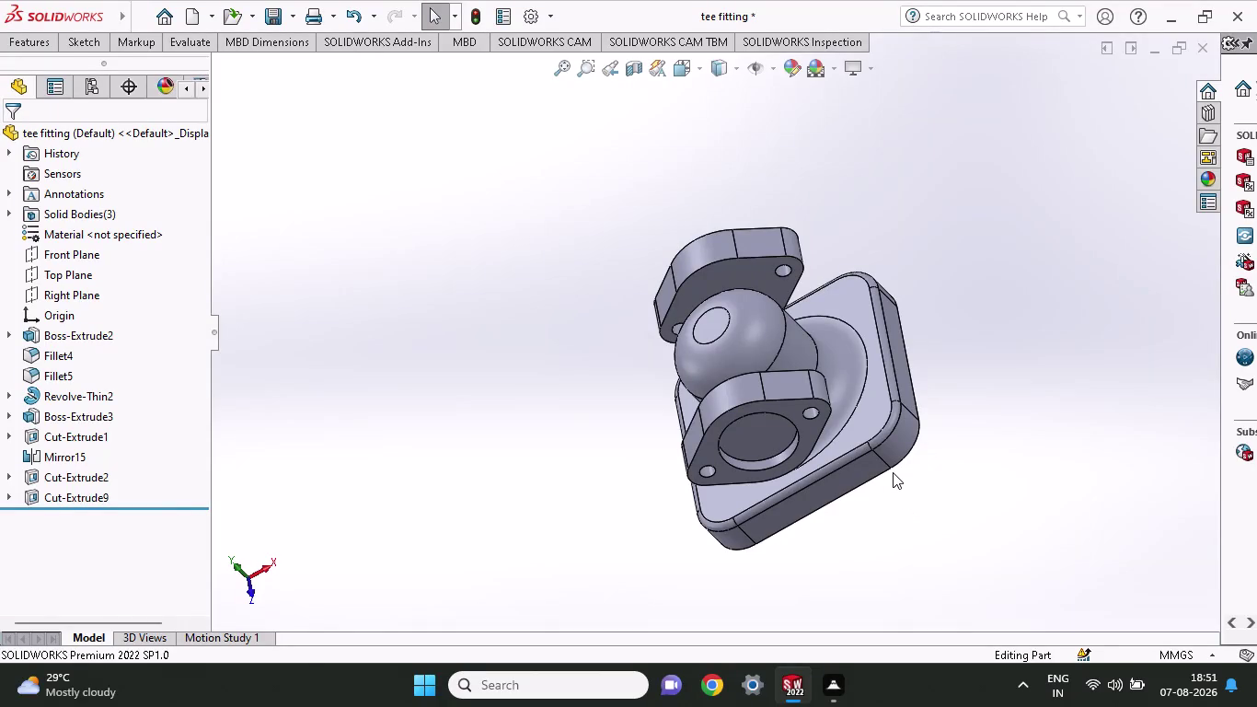
Orbit to the flanges and open a sketch on one flange's inner circular face.
middle_drag(1010, 298, 1083, 319)
middle_drag(1010, 542, 833, 610)
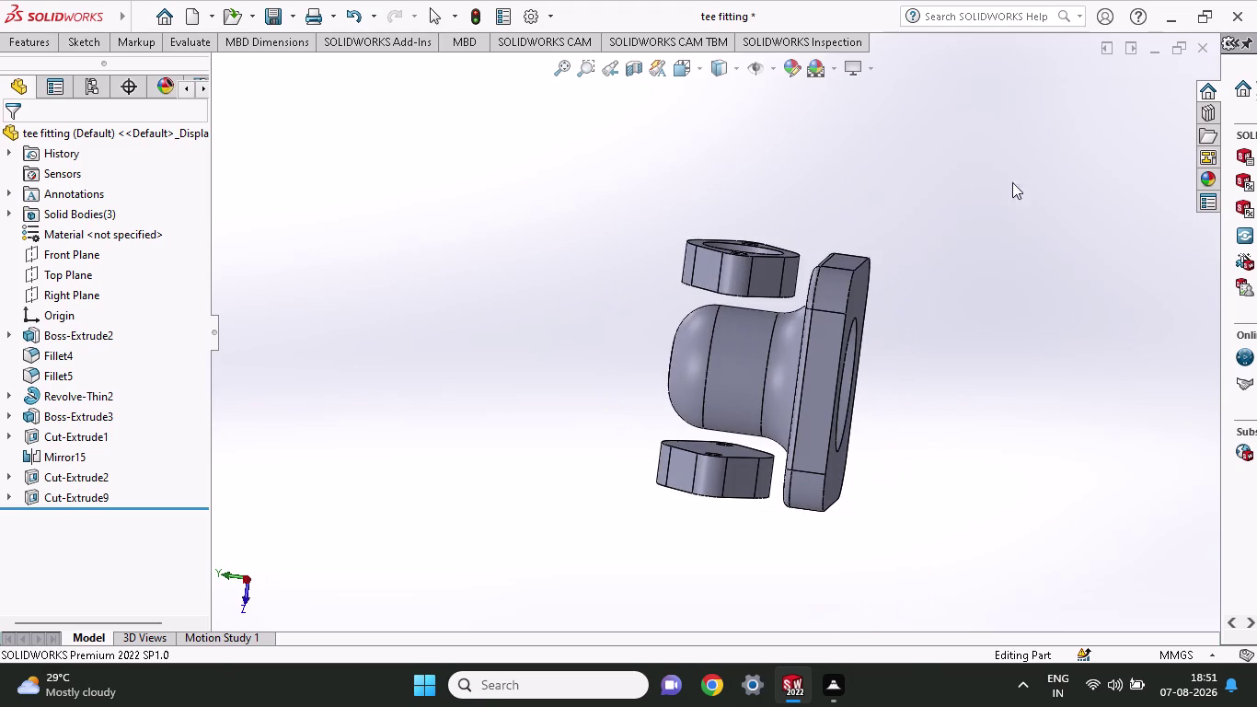
middle_drag(954, 173, 1020, 229)
scroll(down, 3)
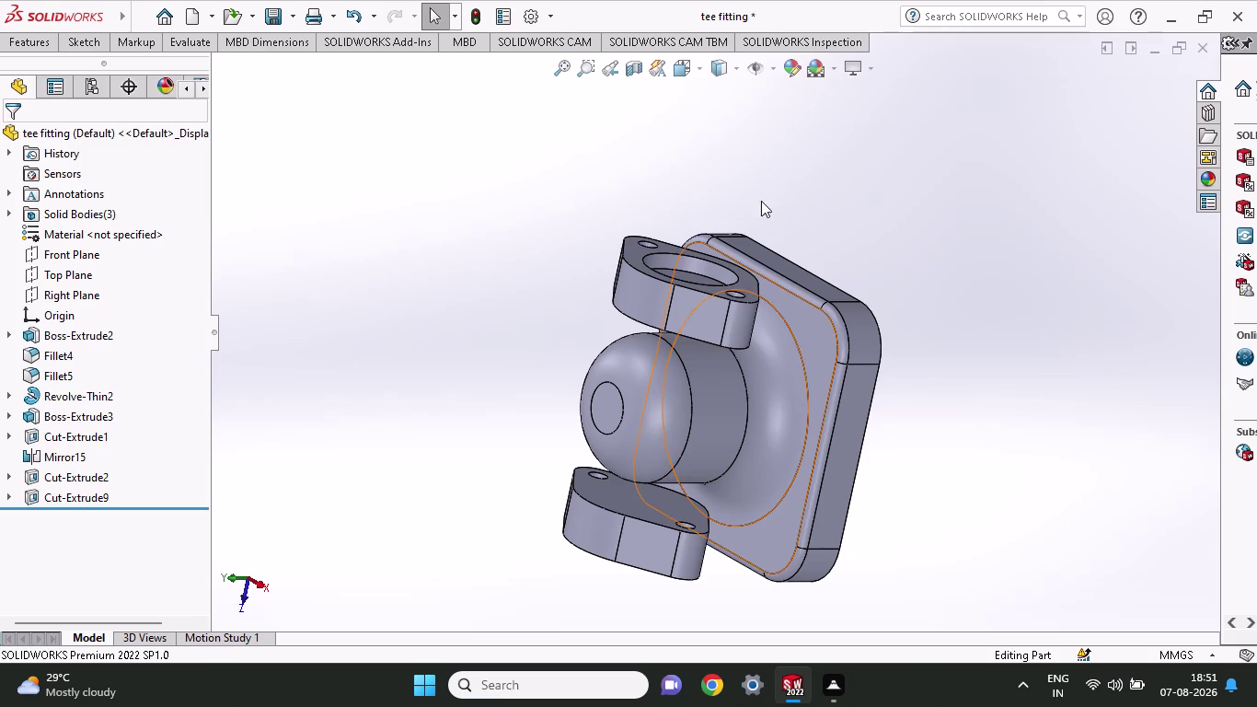
middle_drag(822, 160, 844, 448)
click(723, 482)
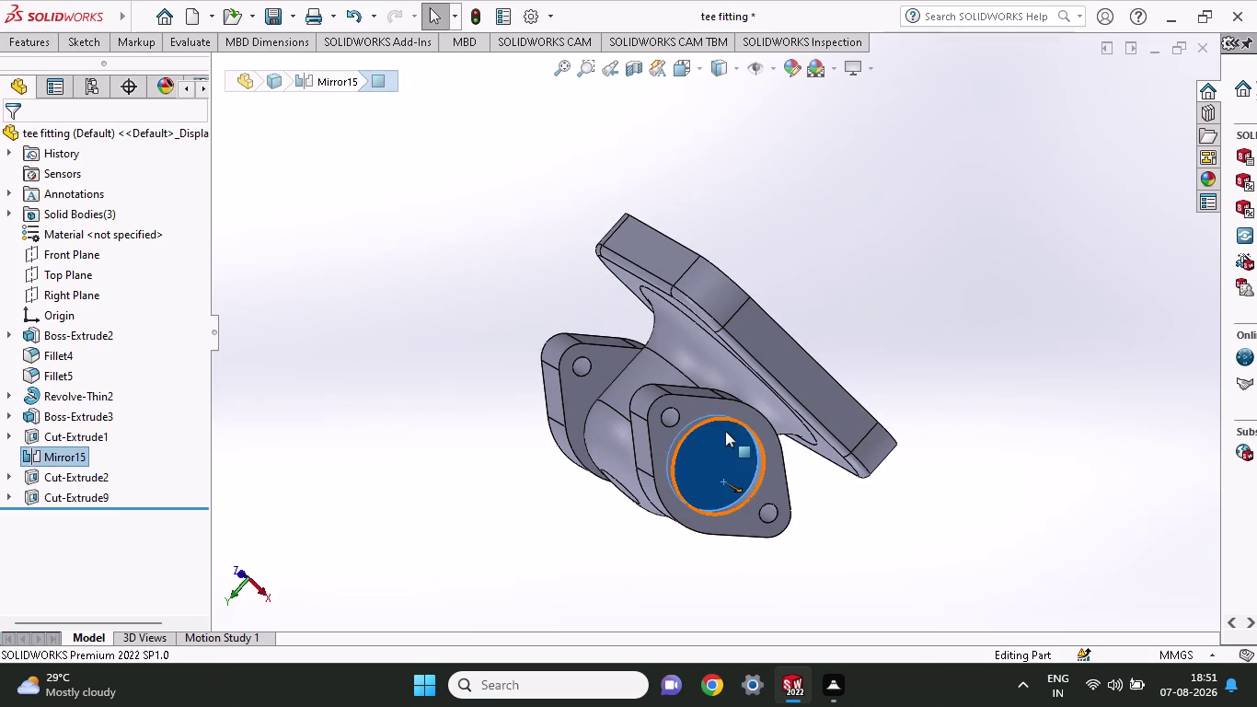
right_click(723, 440)
click(773, 275)
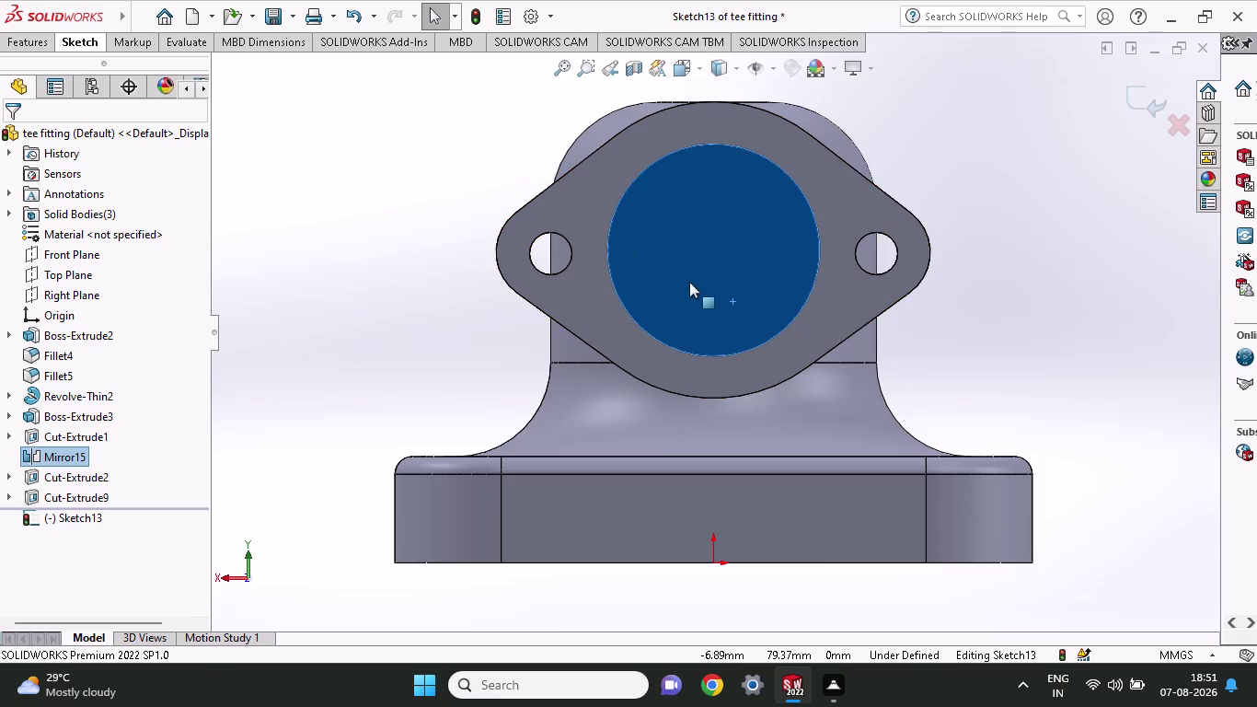
Exit the empty Sketch13 and create Sketch14 on the opposite flange's outer face.
right_click(1028, 219)
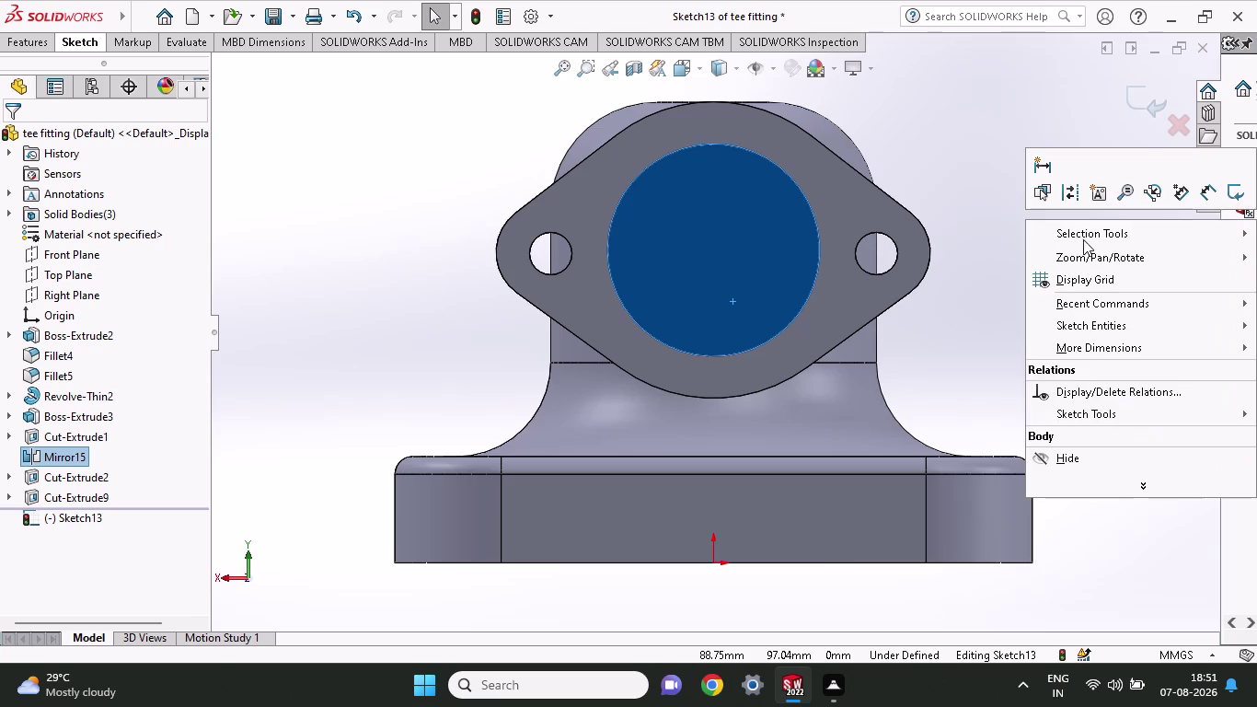
click(1224, 194)
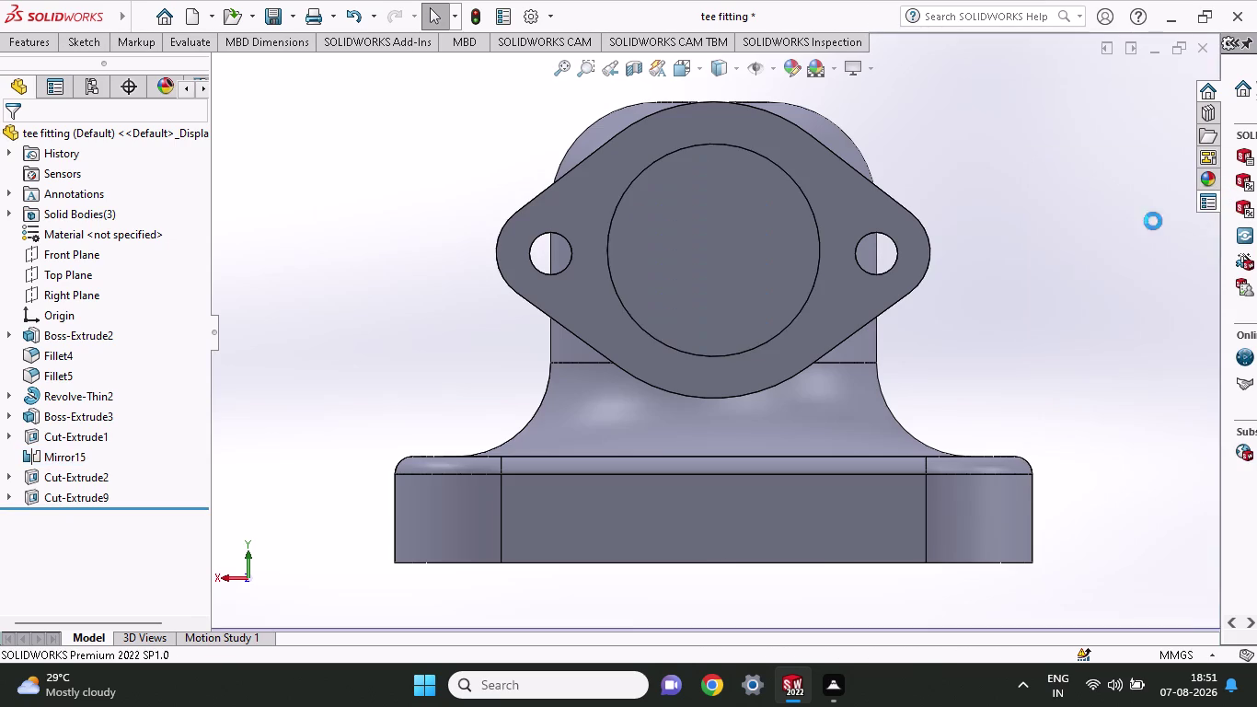
middle_drag(416, 313, 646, 307)
click(942, 297)
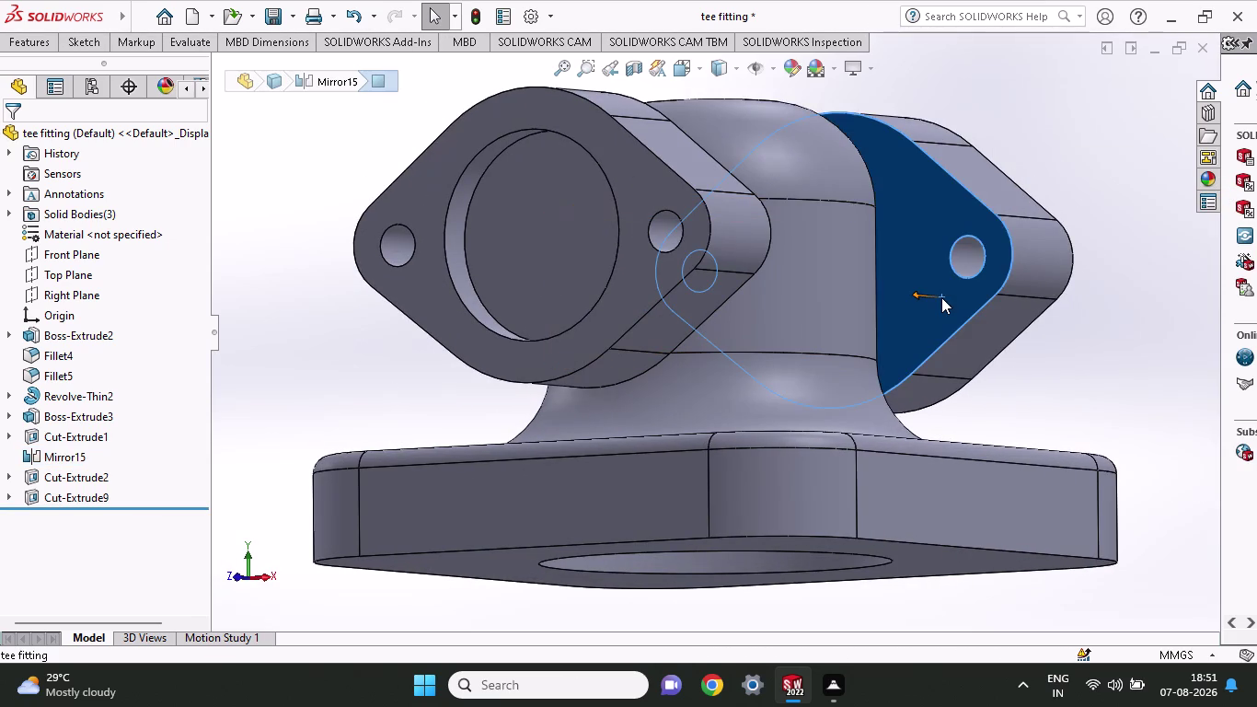
click(1025, 245)
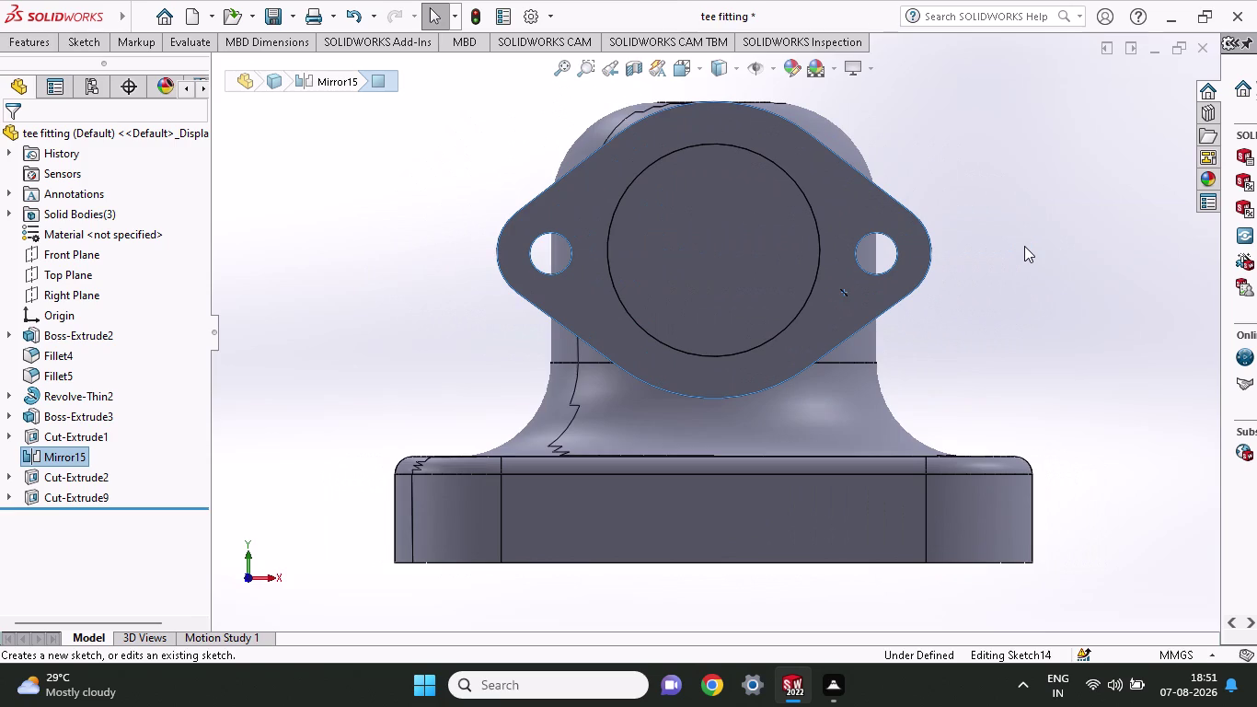
middle_drag(1029, 315, 936, 358)
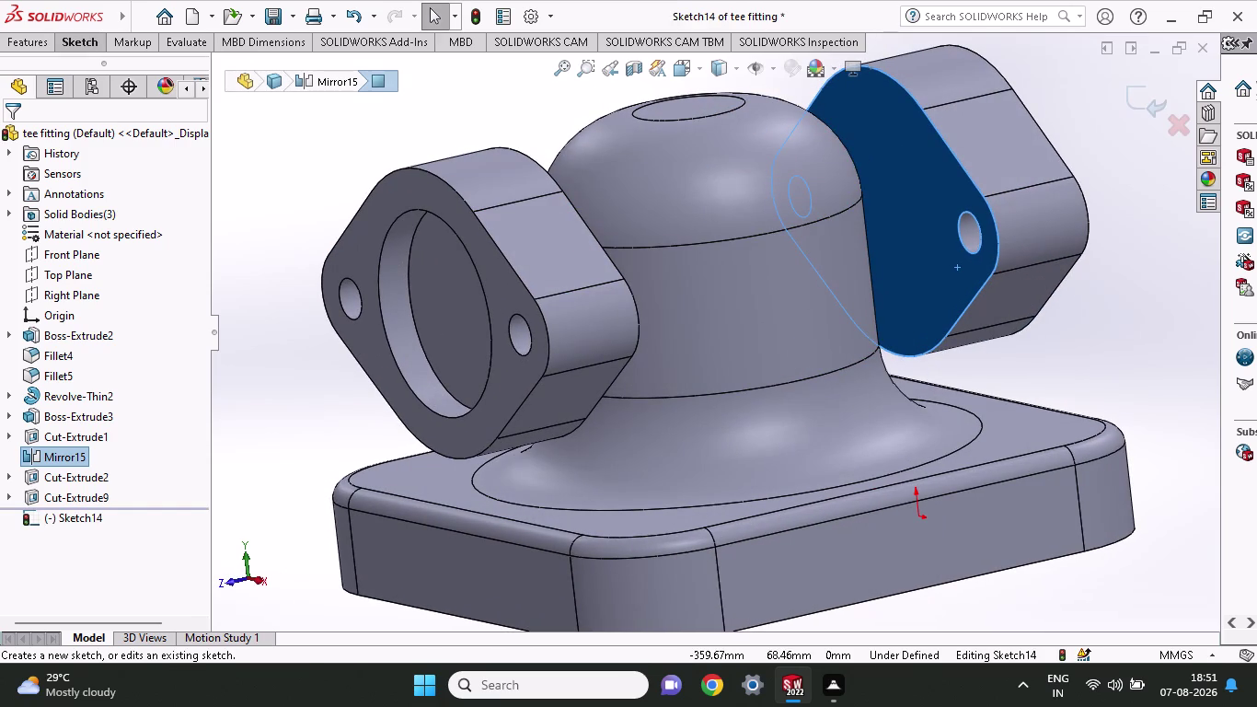
click(71, 51)
click(153, 74)
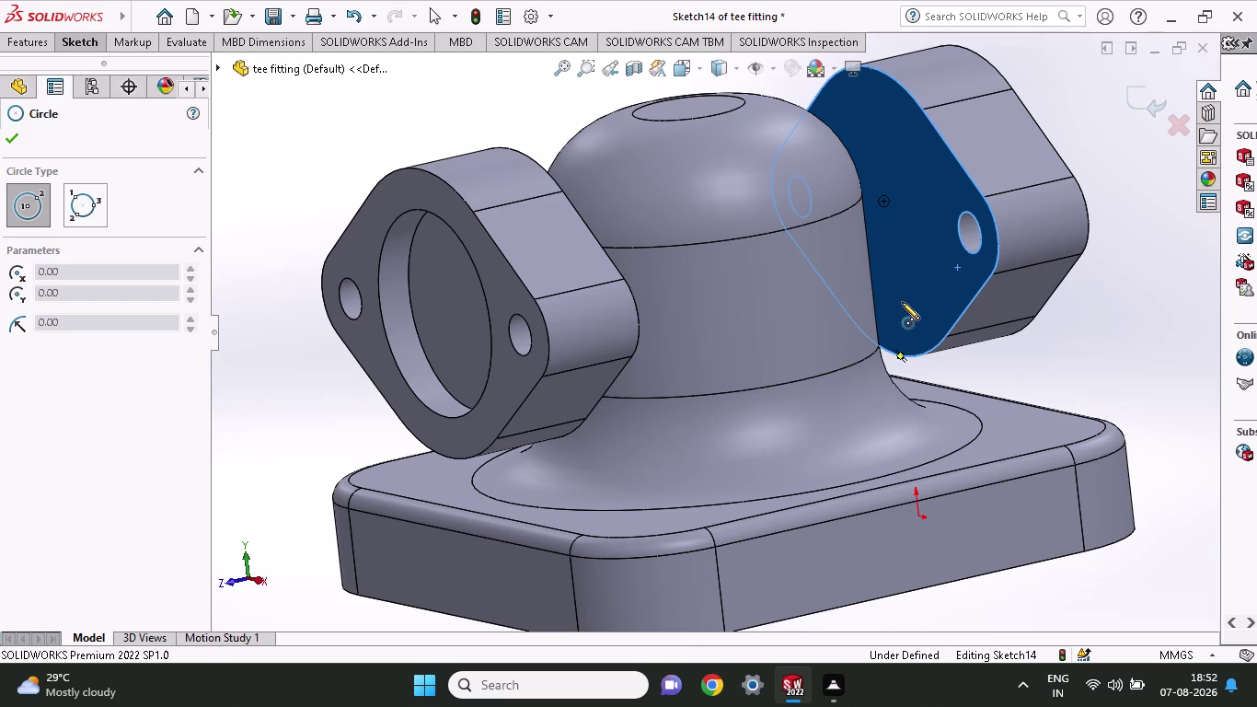
Draw a circle on the opposite flange's face.
click(884, 202)
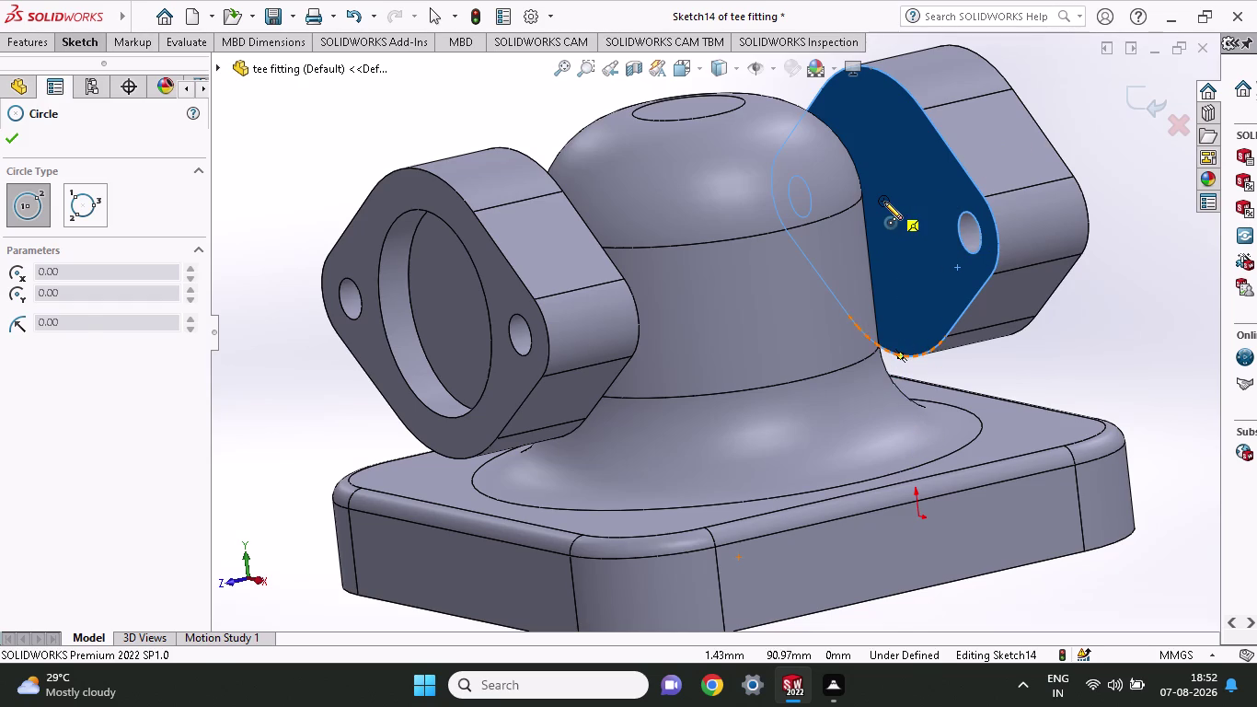
click(920, 271)
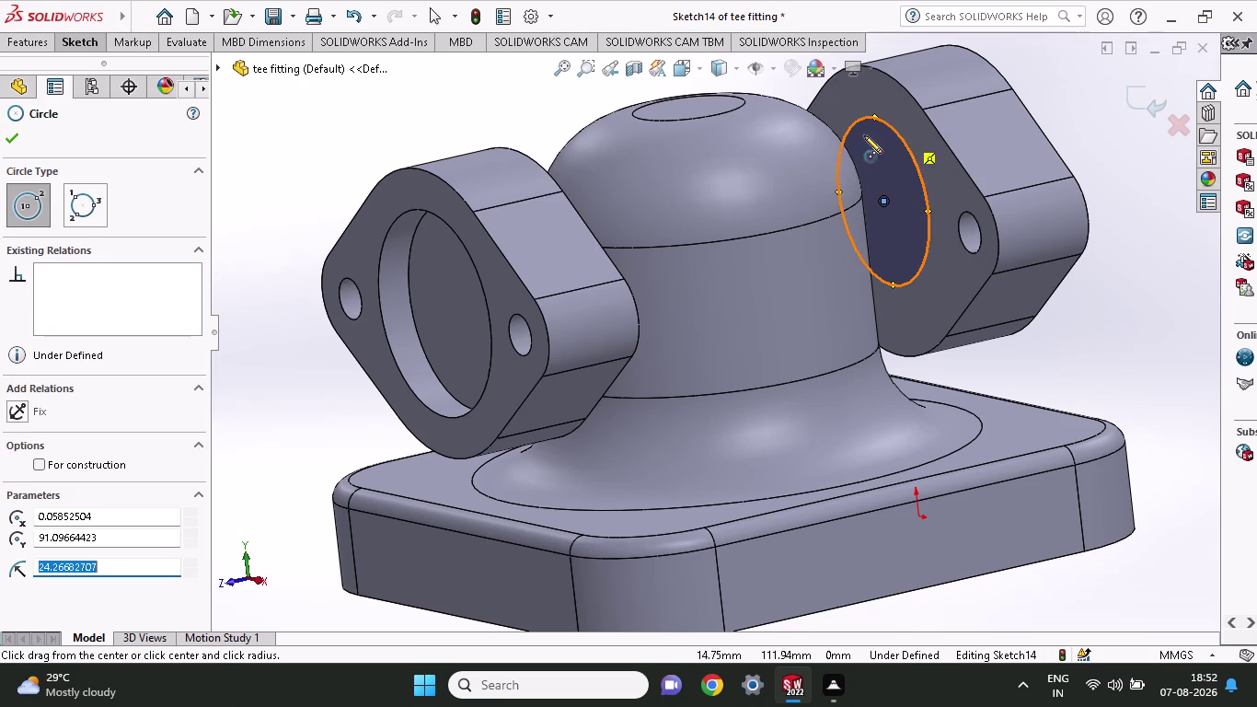
click(38, 38)
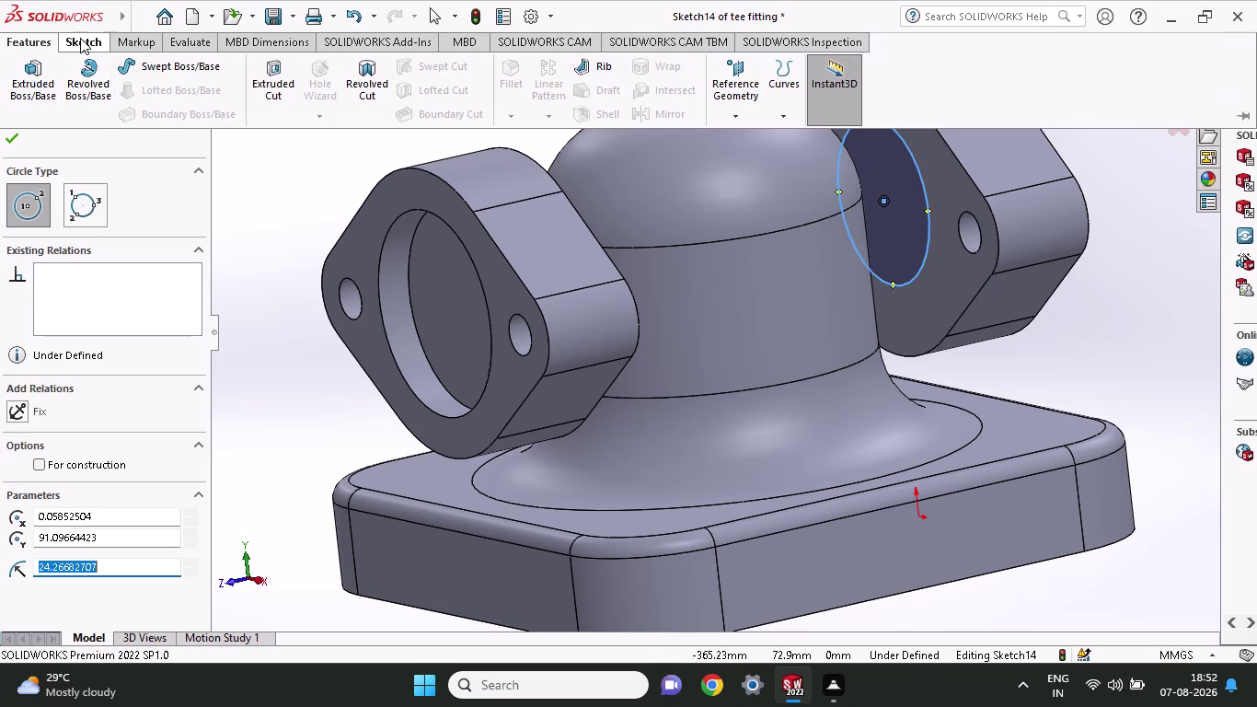
Dimension the circle to a 50 mm diameter, fully defining the sketch.
click(80, 38)
click(80, 74)
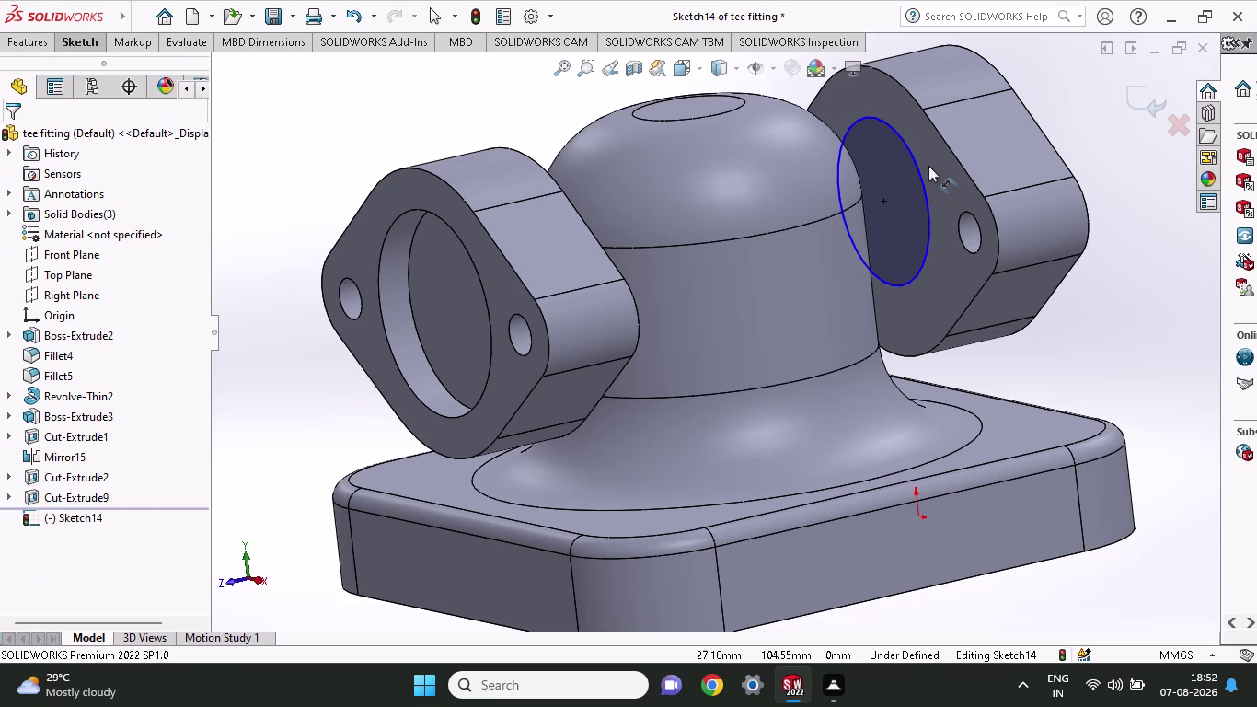
click(916, 176)
click(920, 176)
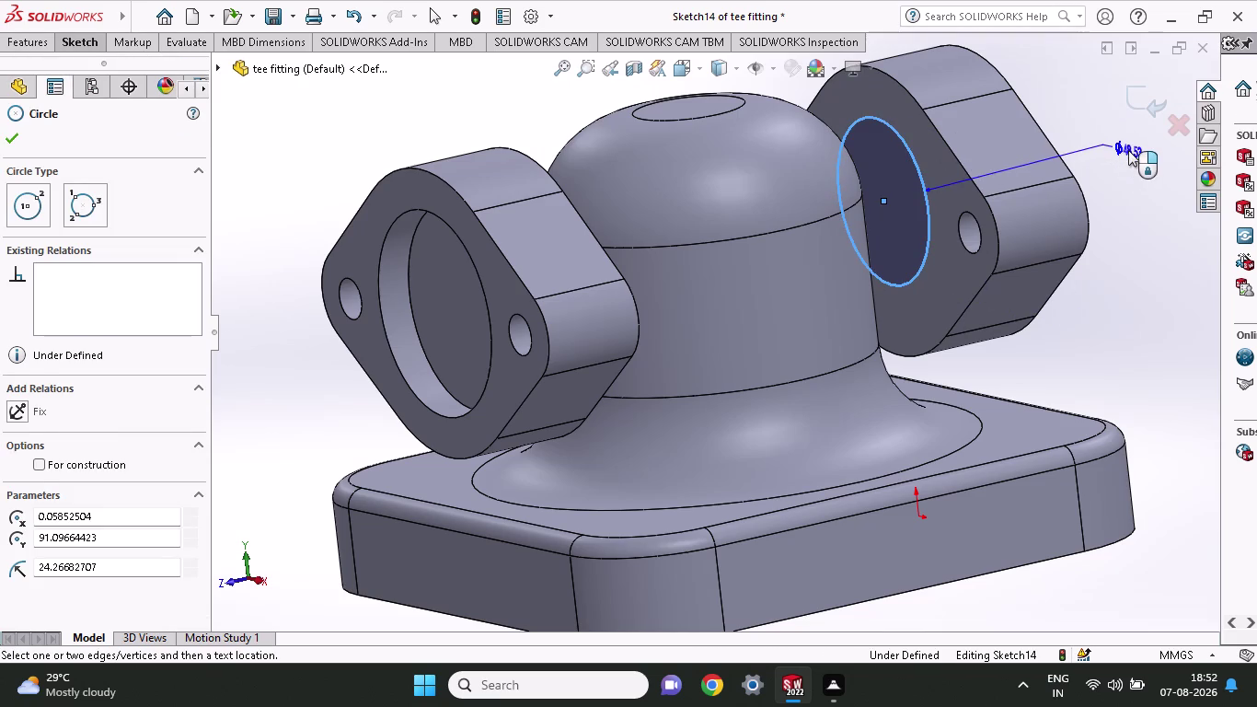
click(1128, 150)
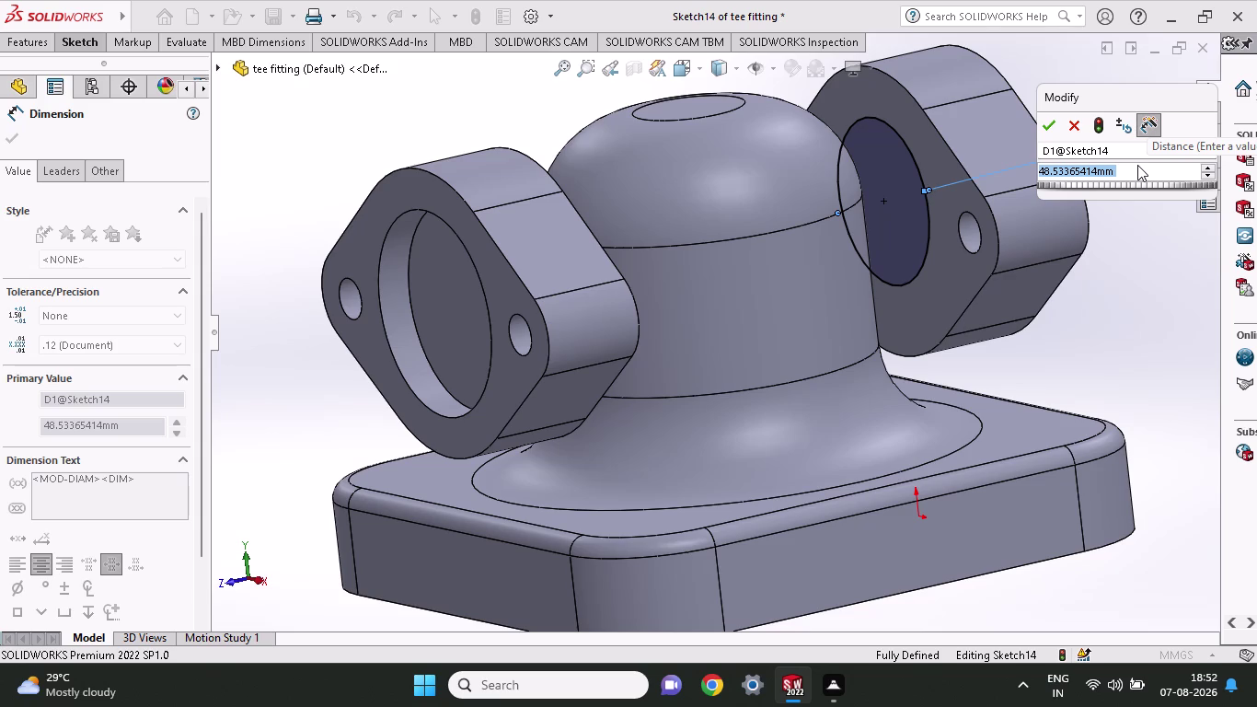
text(50)
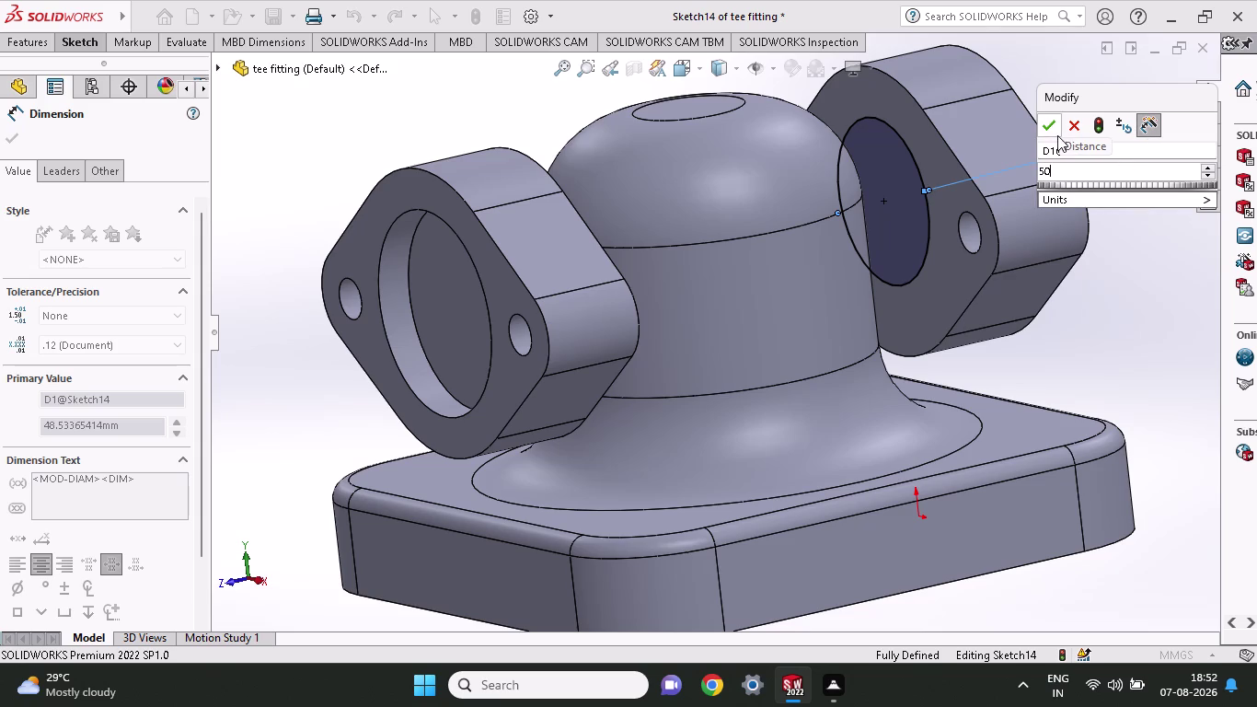
click(1044, 131)
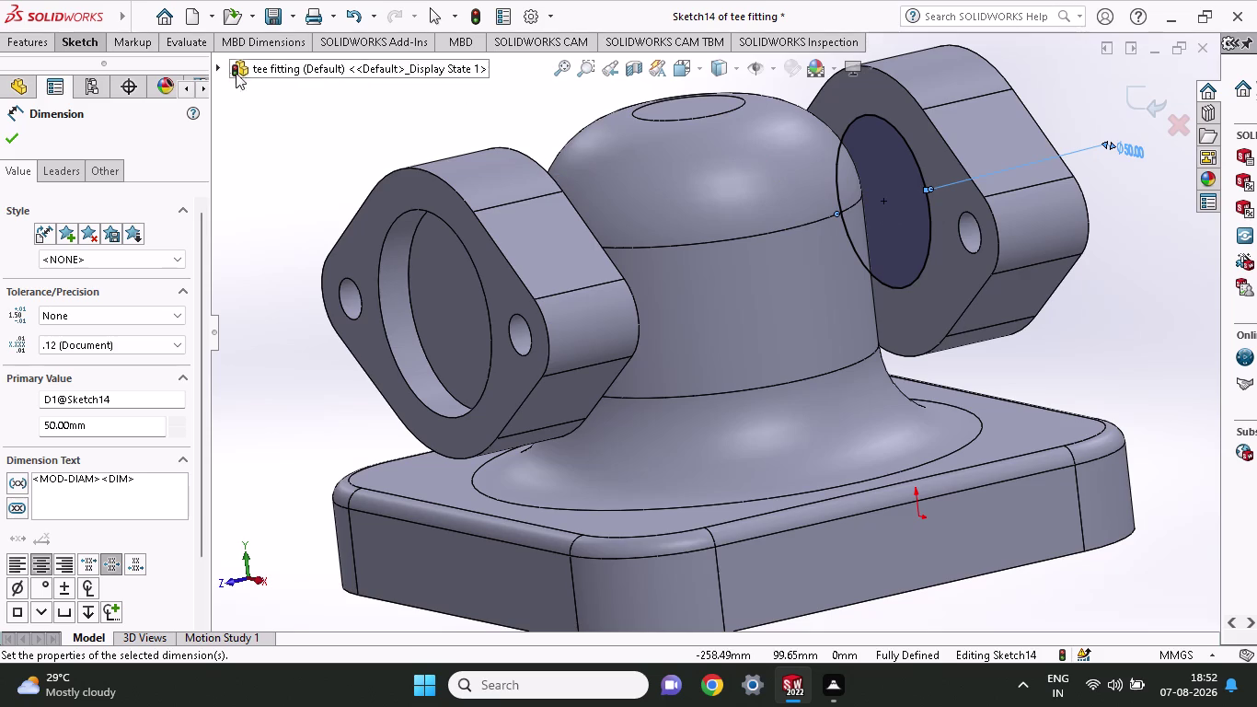
click(42, 44)
click(35, 76)
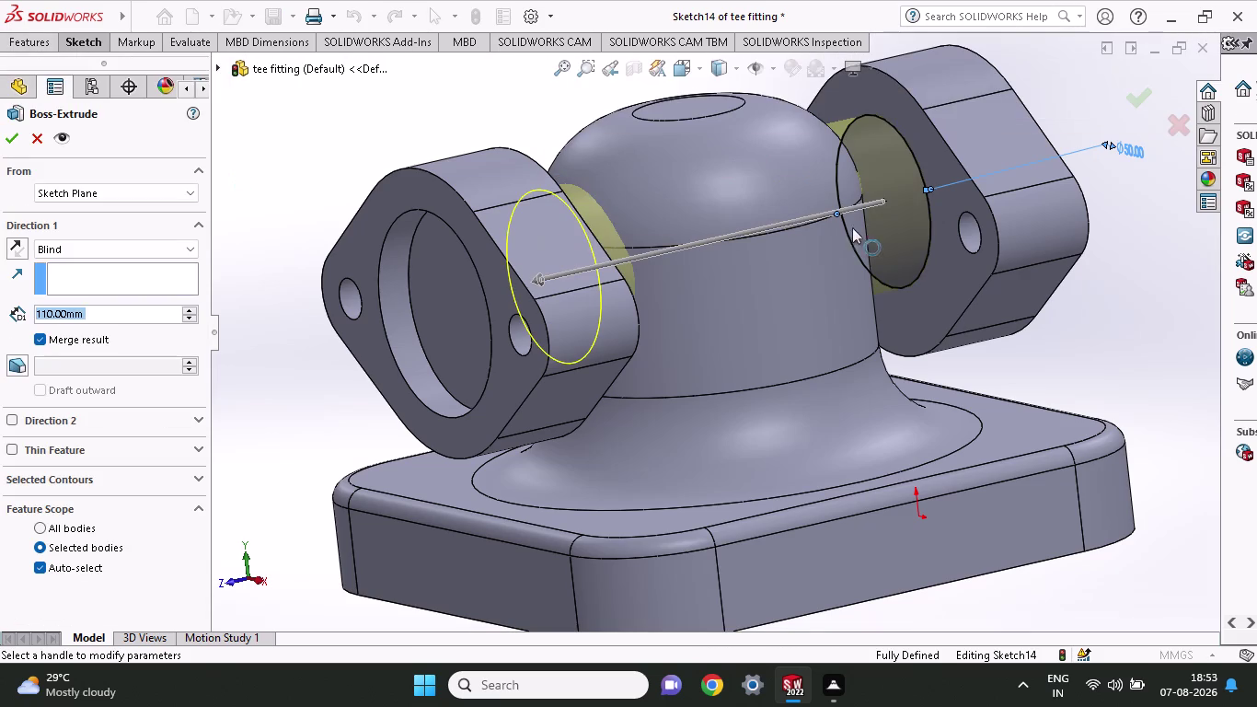
Keep the extrusion starting from the sketch plane and end Direction 1 at Up To Surface.
middle_drag(1173, 308, 1131, 344)
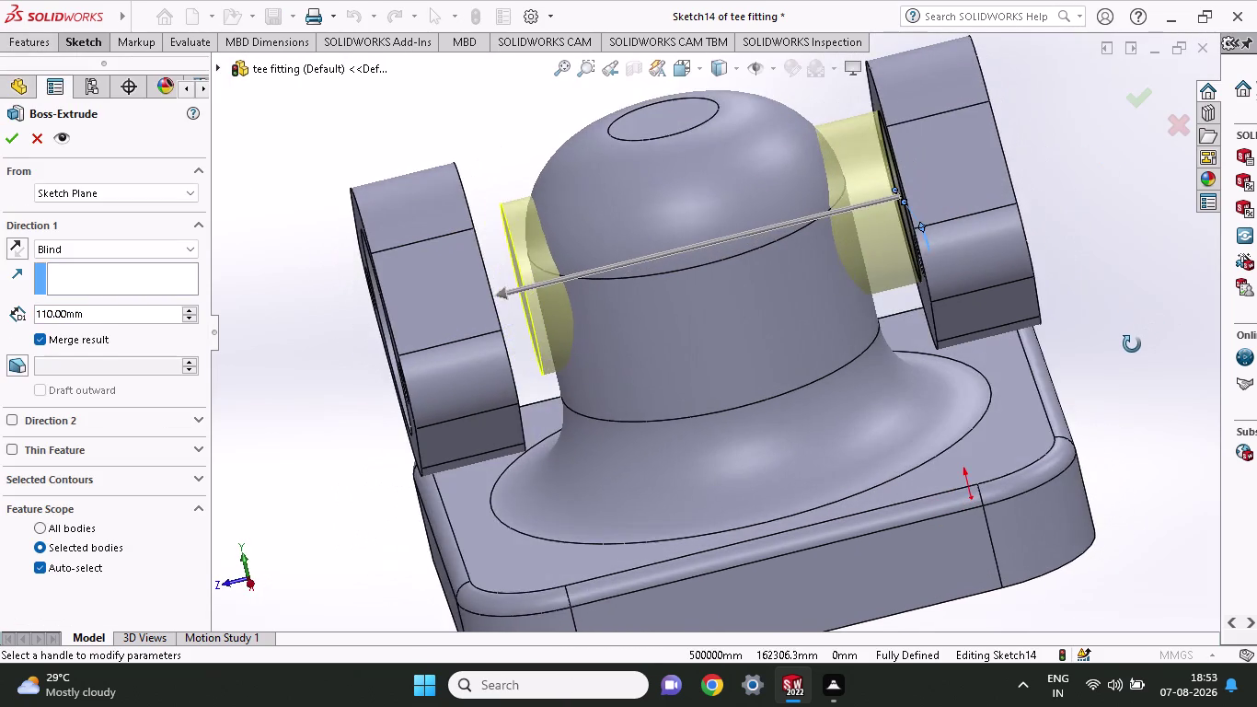
middle_drag(1131, 345, 1150, 328)
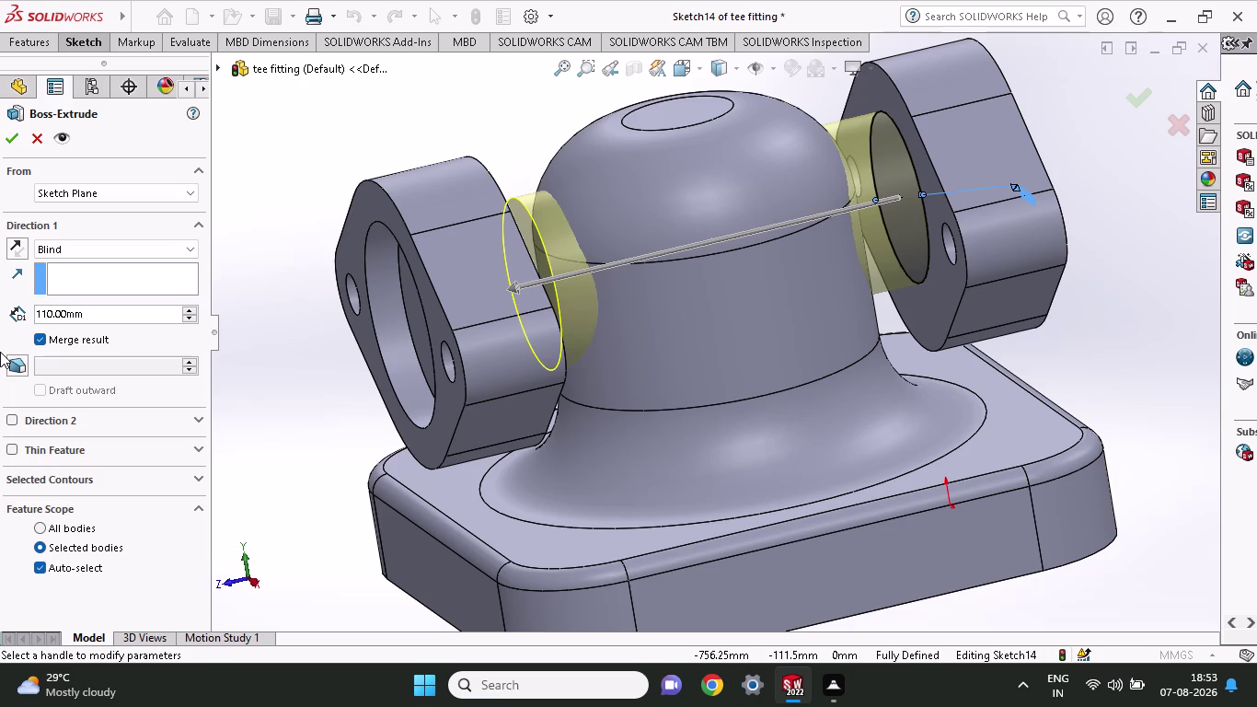
click(98, 194)
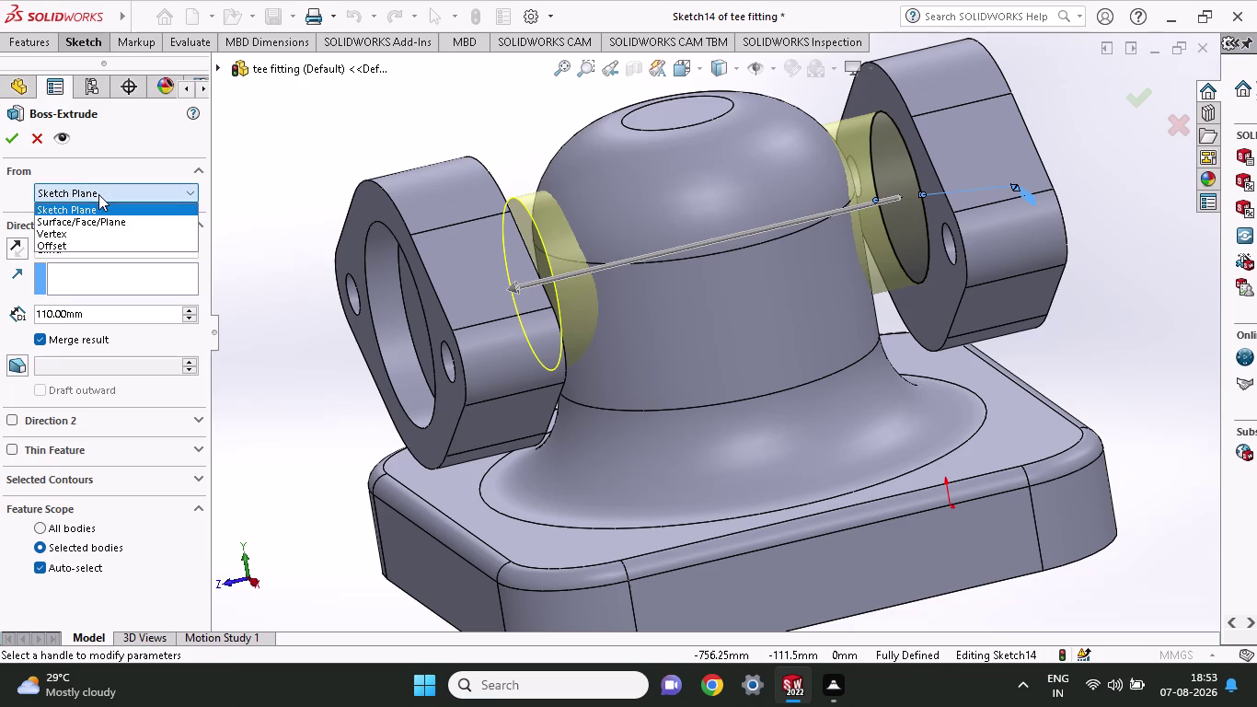
click(108, 200)
click(109, 248)
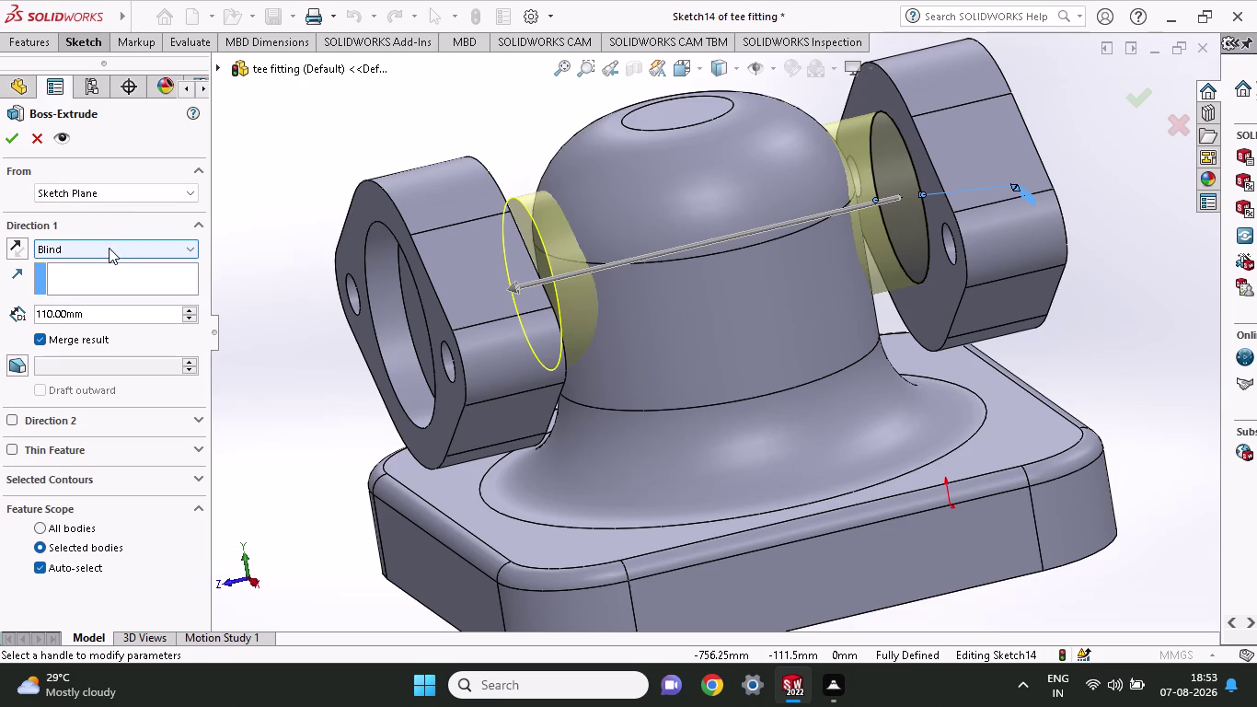
click(112, 317)
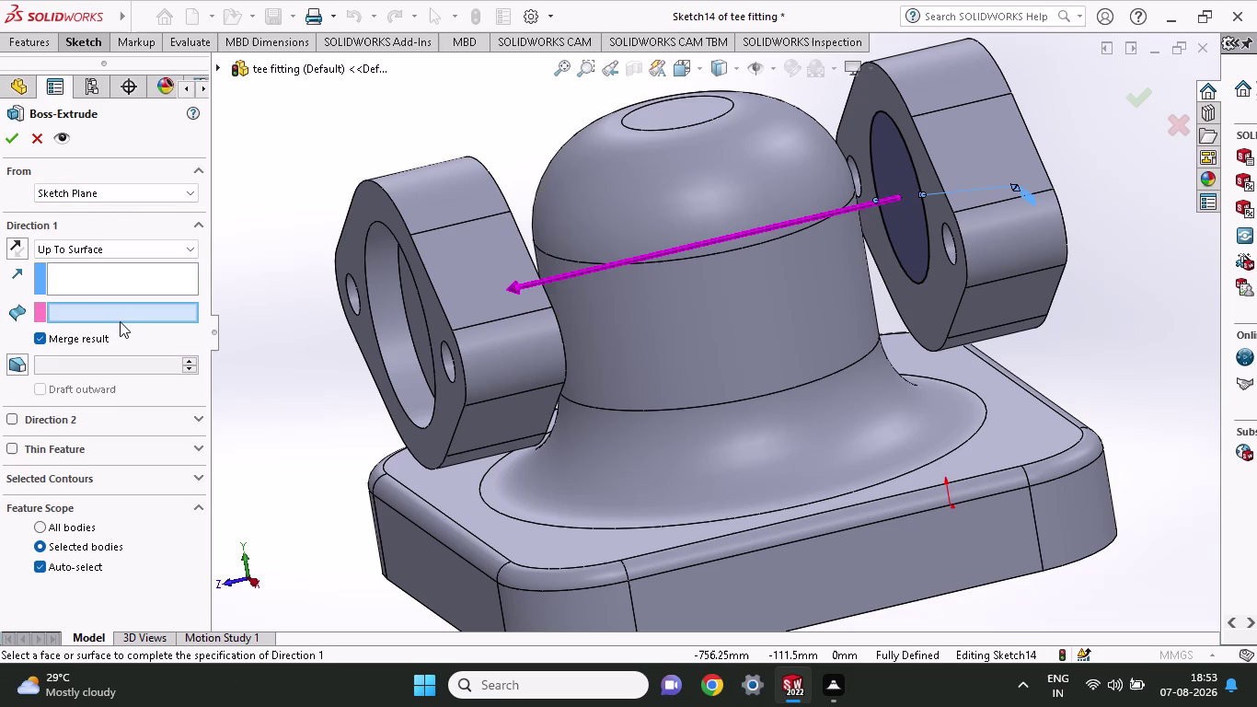
Turn off Merge result and activate the Up To Surface face selection box.
click(12, 134)
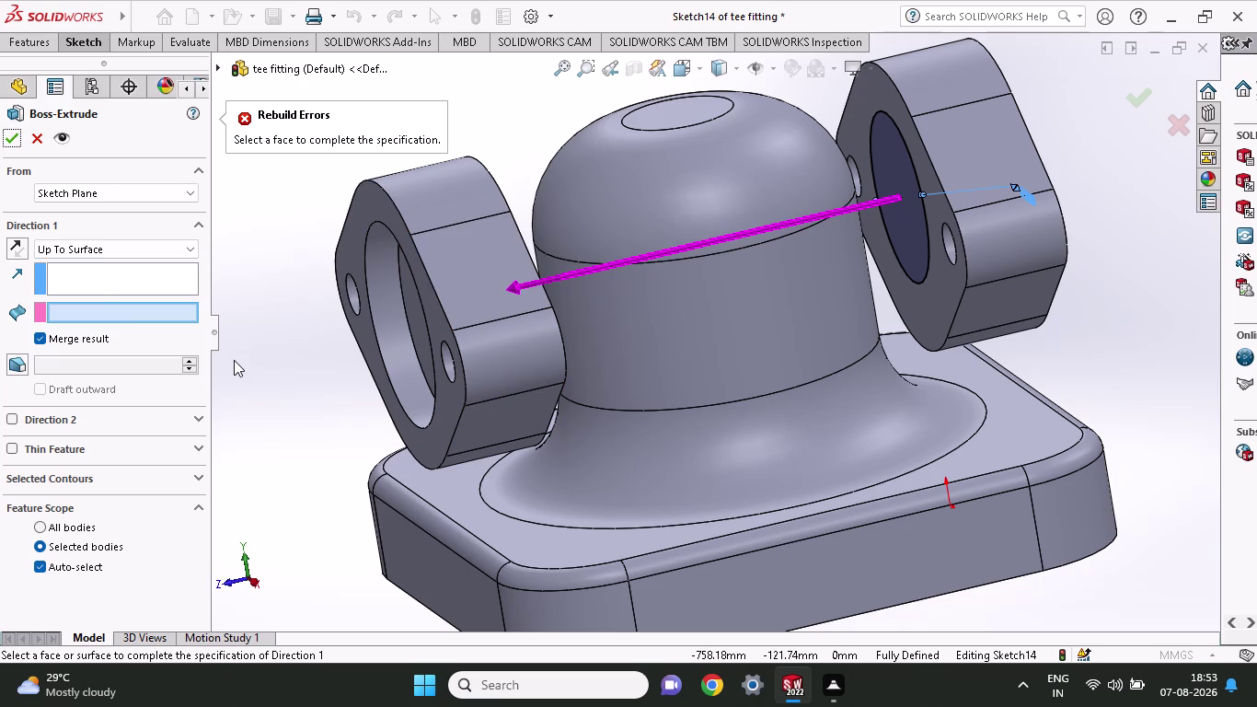
click(40, 332)
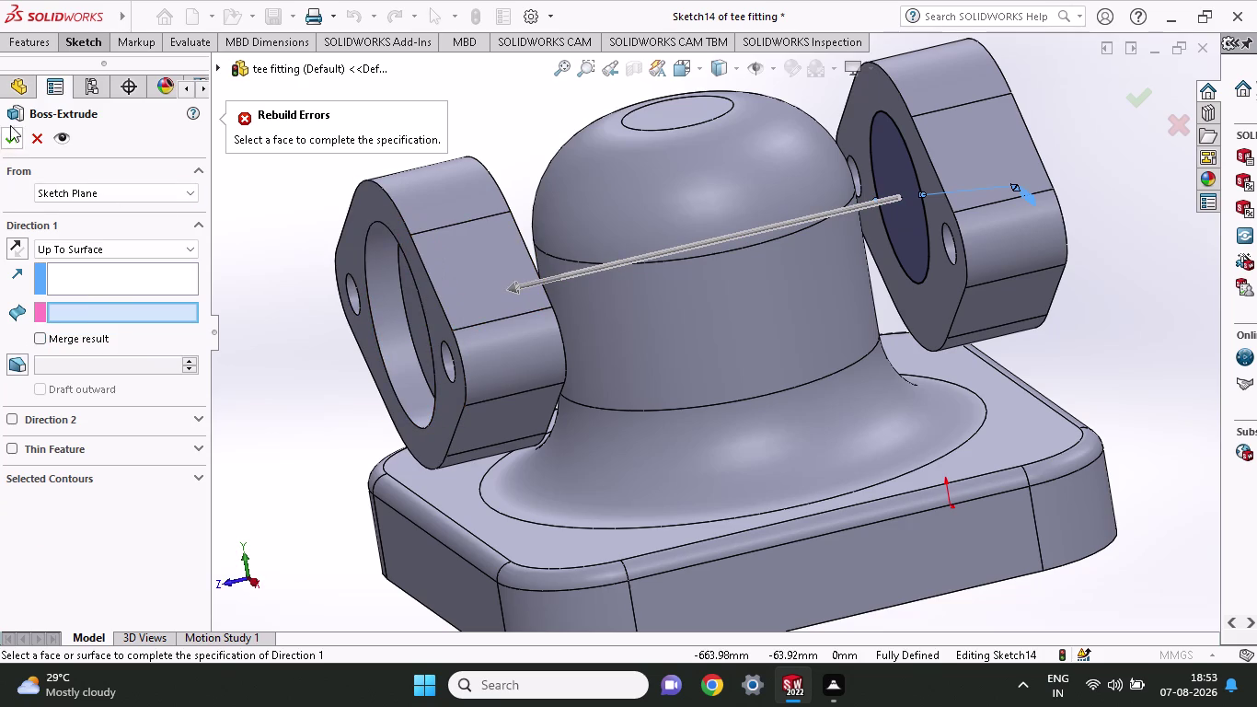
click(11, 133)
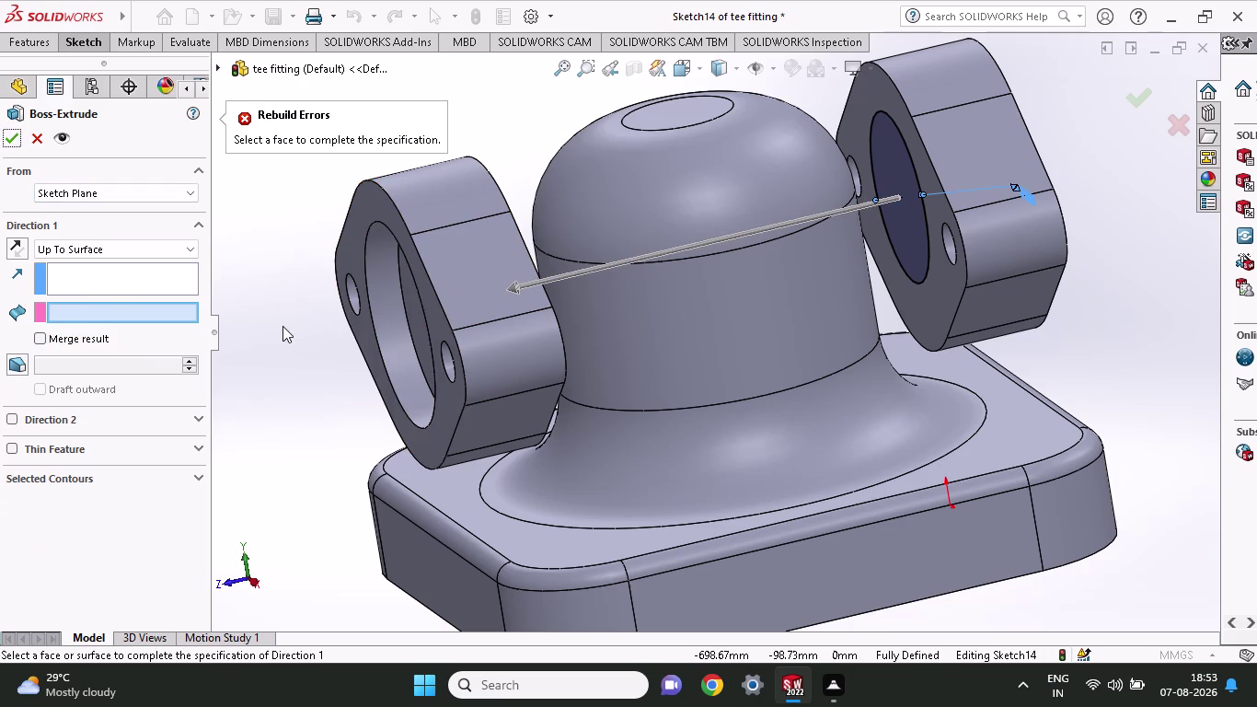
click(282, 326)
click(105, 311)
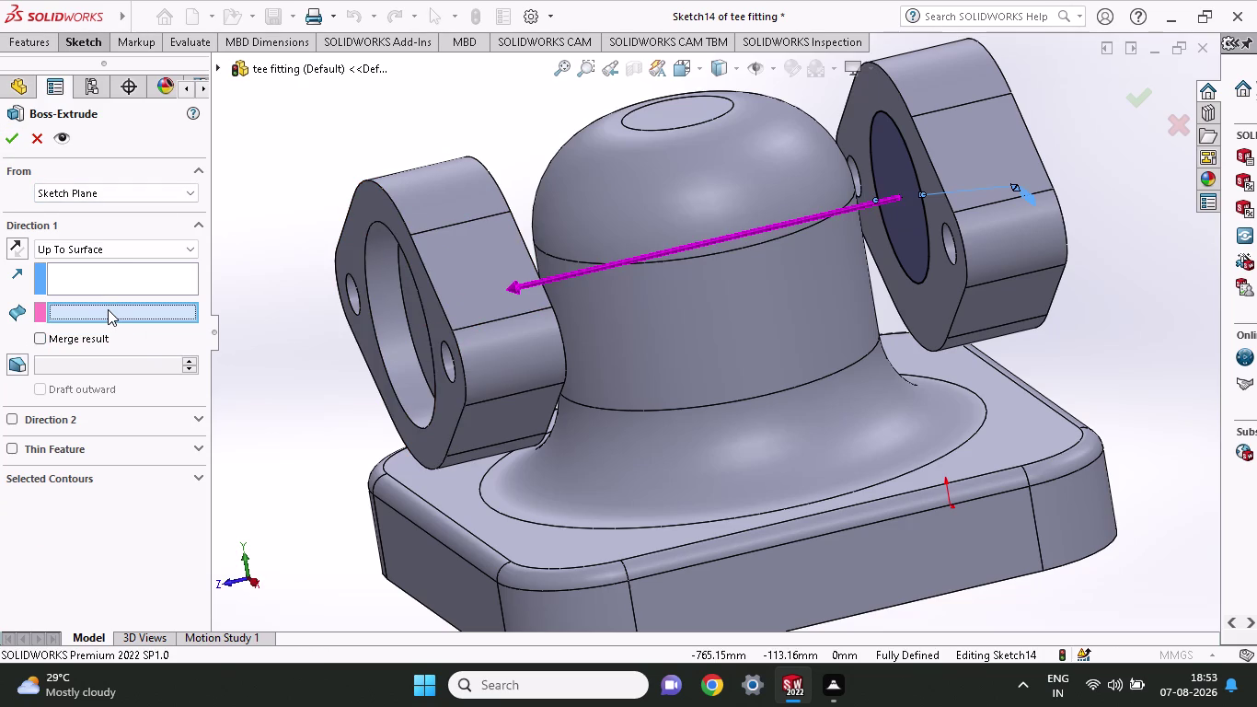
drag(513, 290, 908, 230)
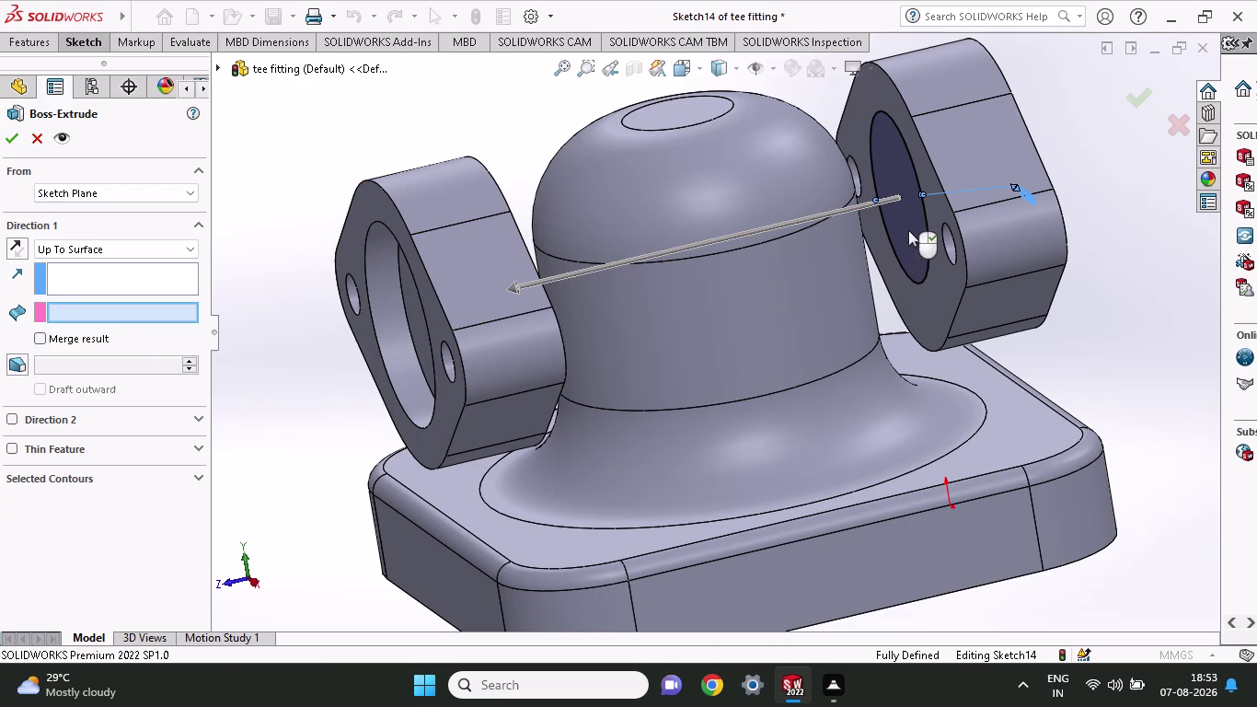
drag(909, 230, 903, 227)
key(Escape)
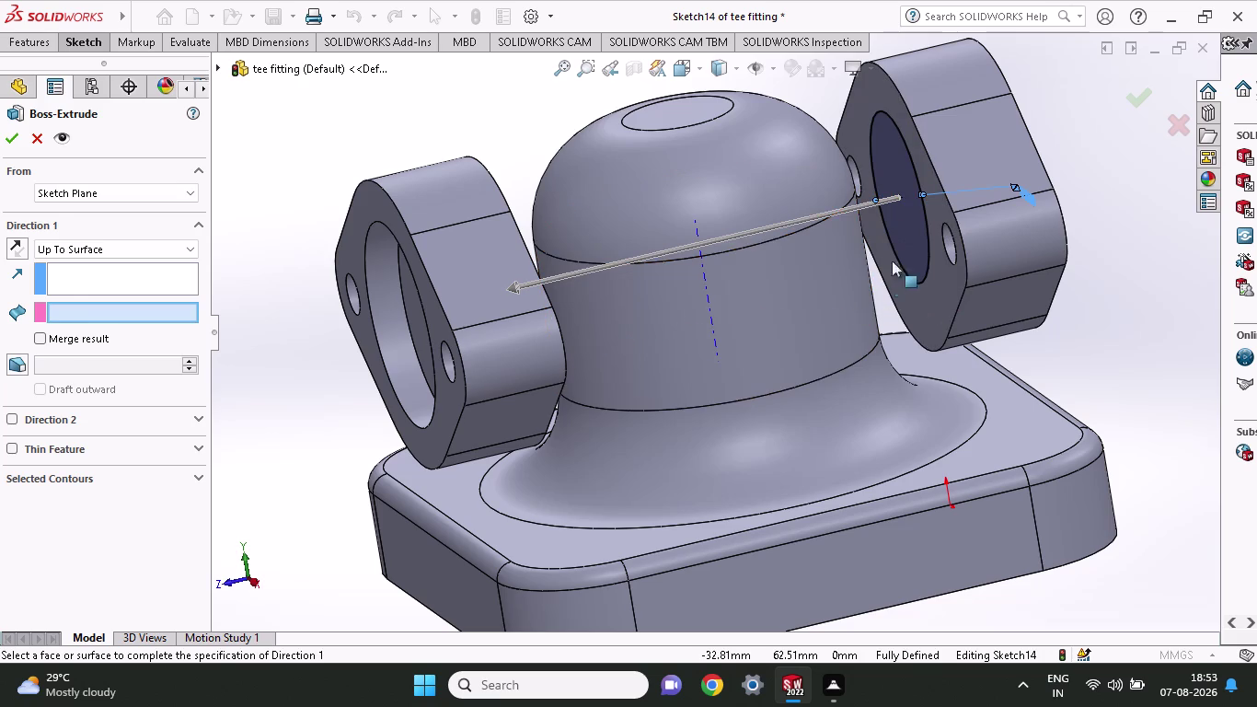
click(32, 43)
click(48, 74)
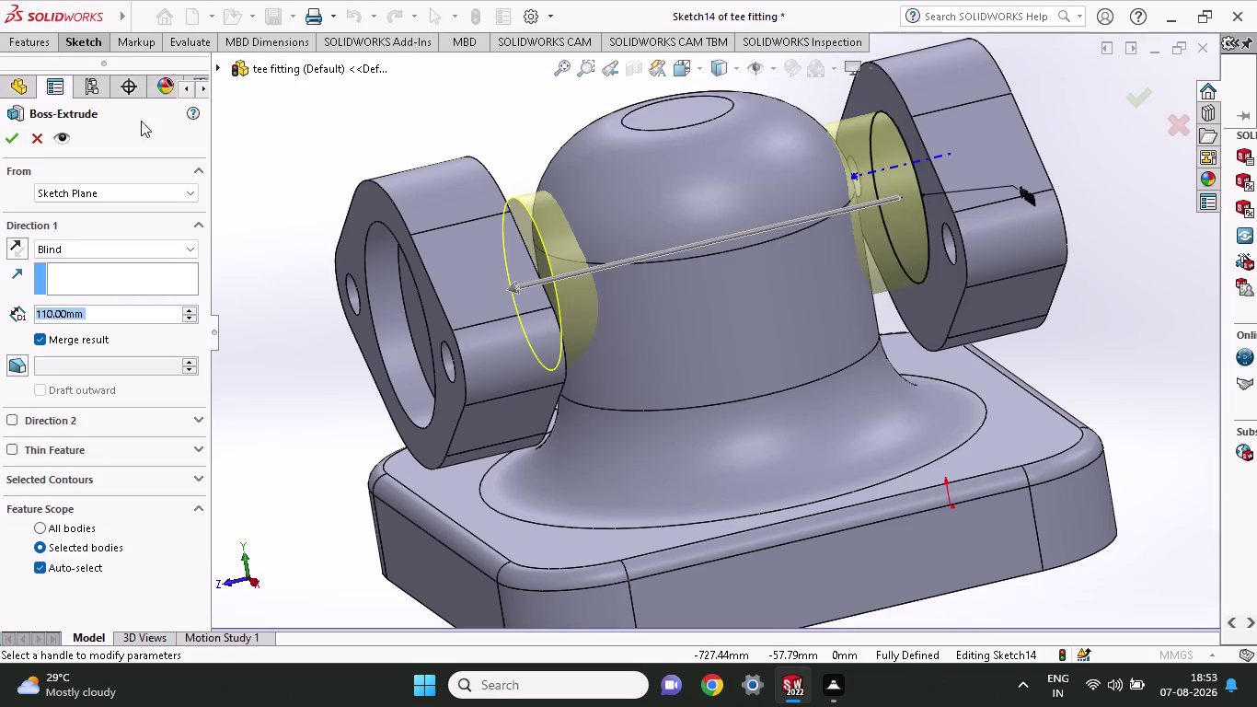
Reduce the blind extrusion depth toward 10 mm.
triple_click(190, 317)
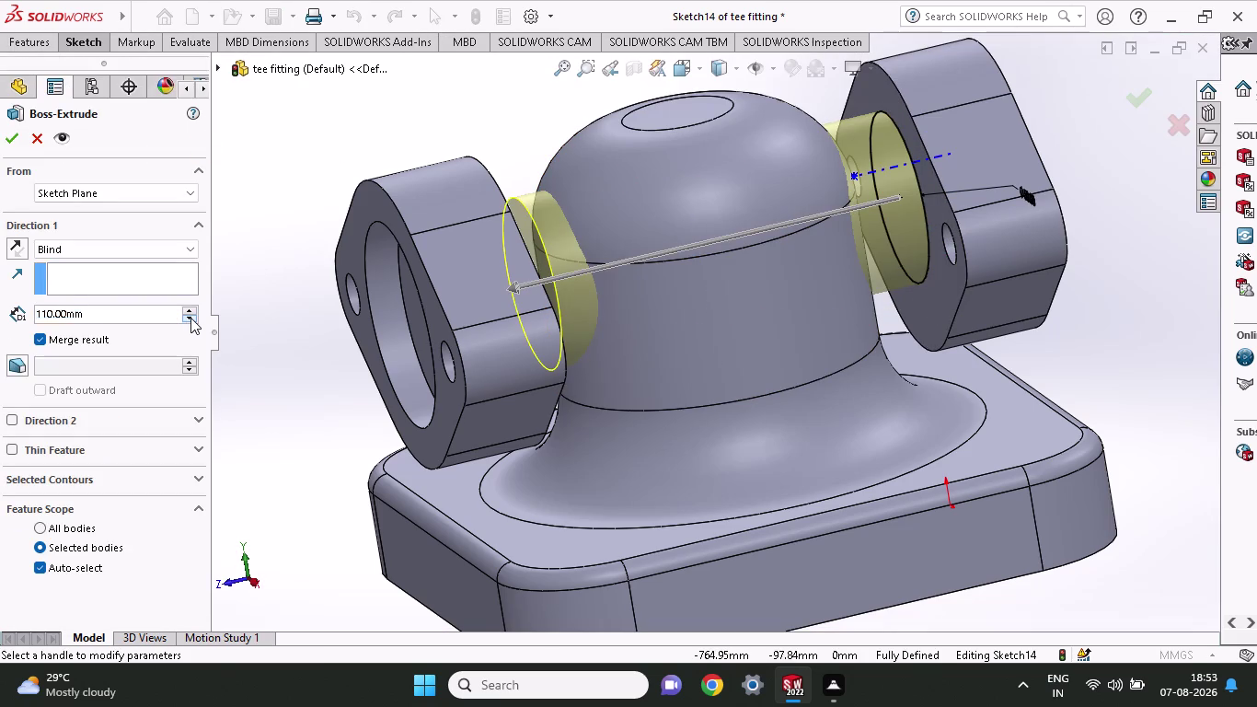
triple_click(191, 317)
triple_click(191, 318)
click(190, 317)
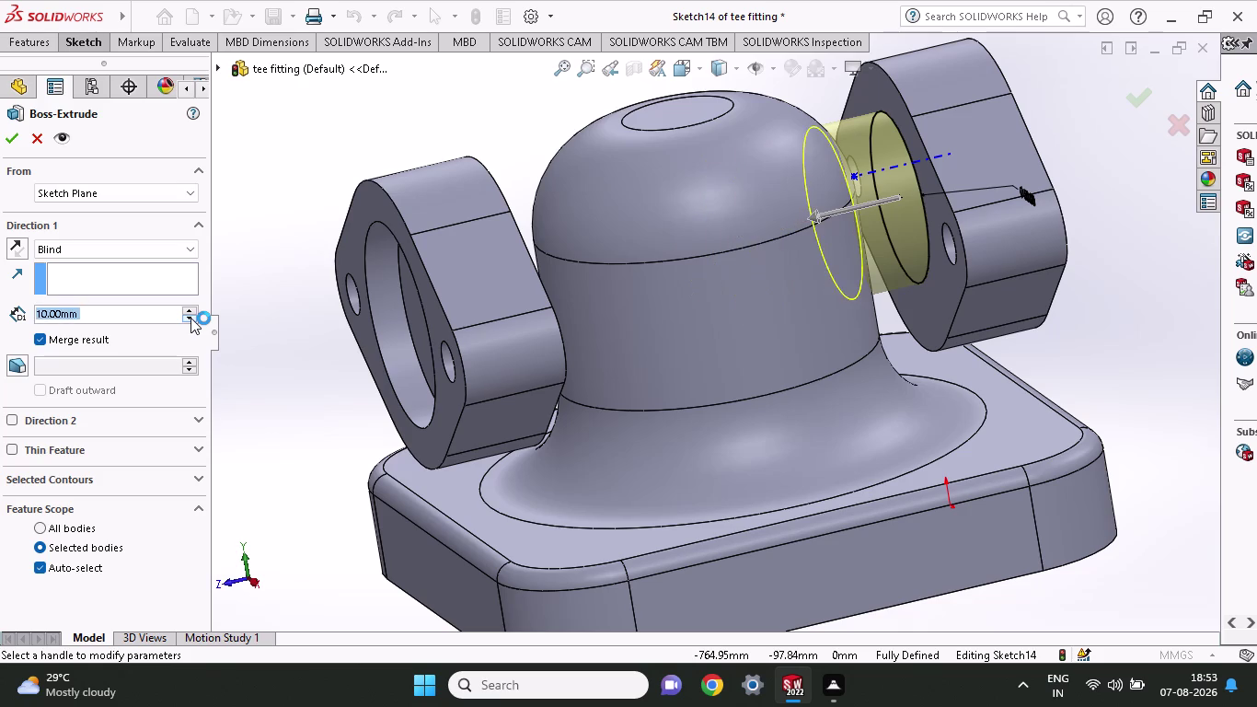
double_click(191, 317)
middle_drag(1141, 318, 1098, 338)
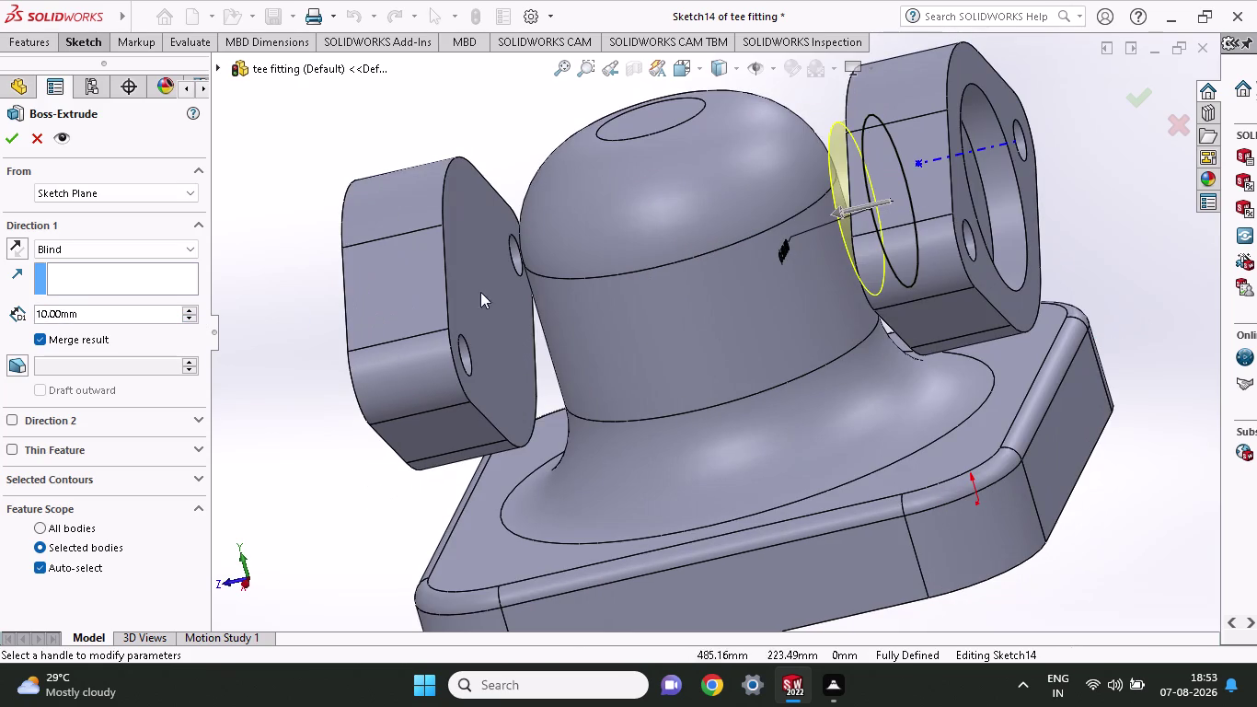
Switch Direction 1 to Up To Next and accept, creating Boss-Extrude4.
click(103, 244)
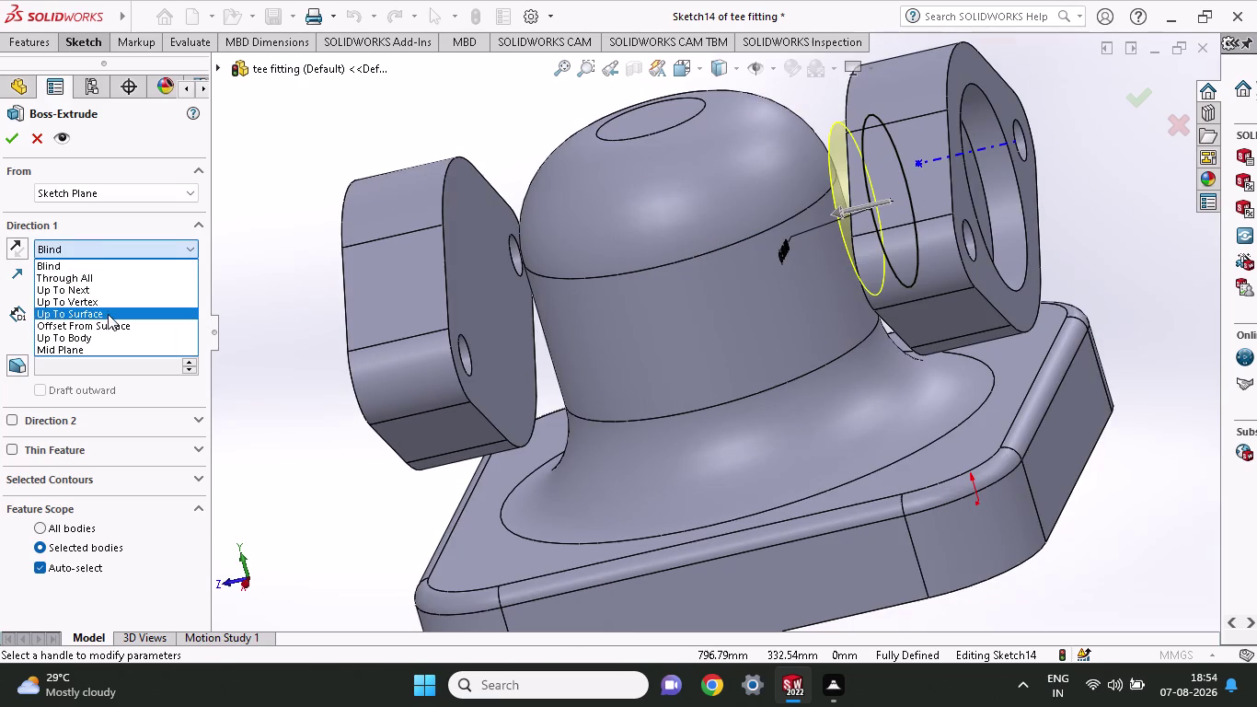
click(108, 314)
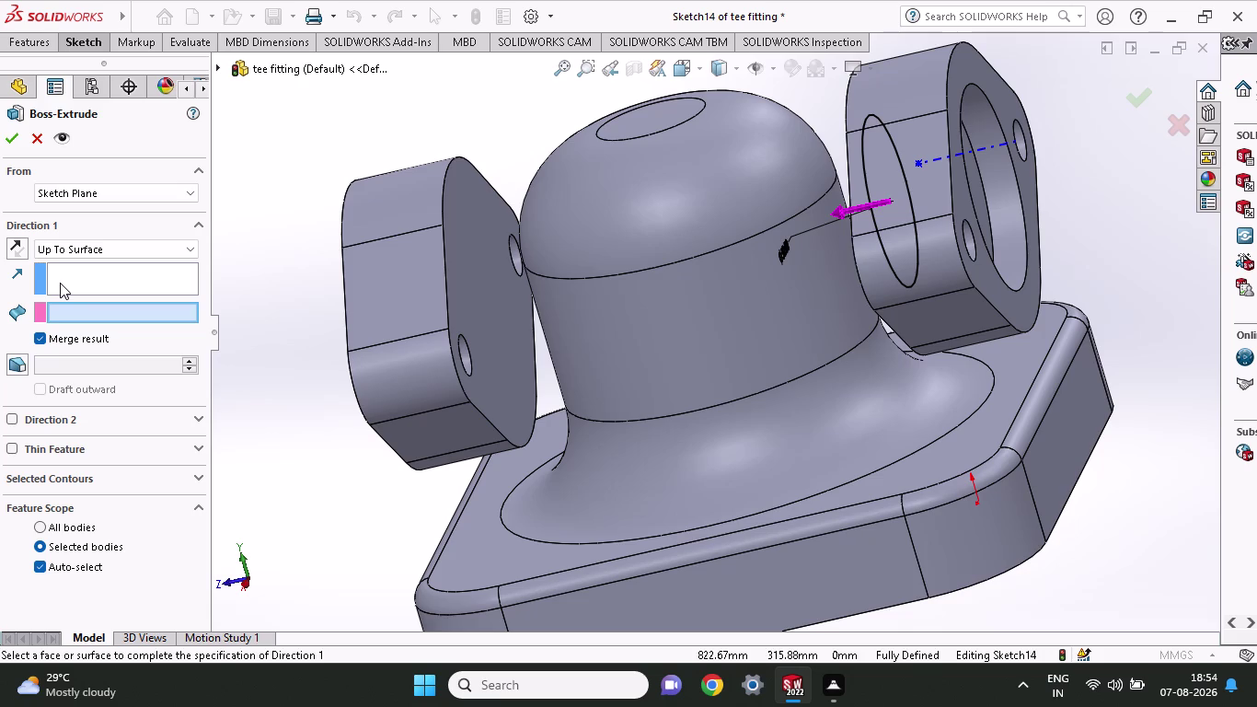
click(93, 252)
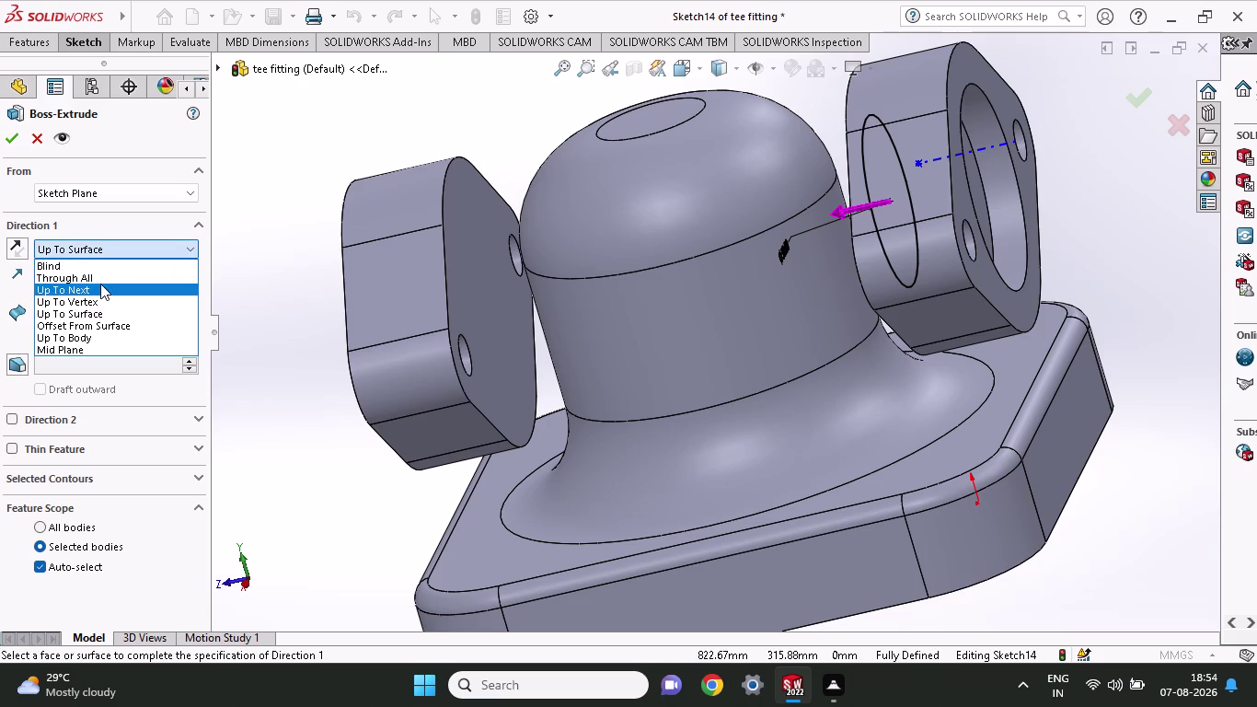
click(101, 283)
click(19, 135)
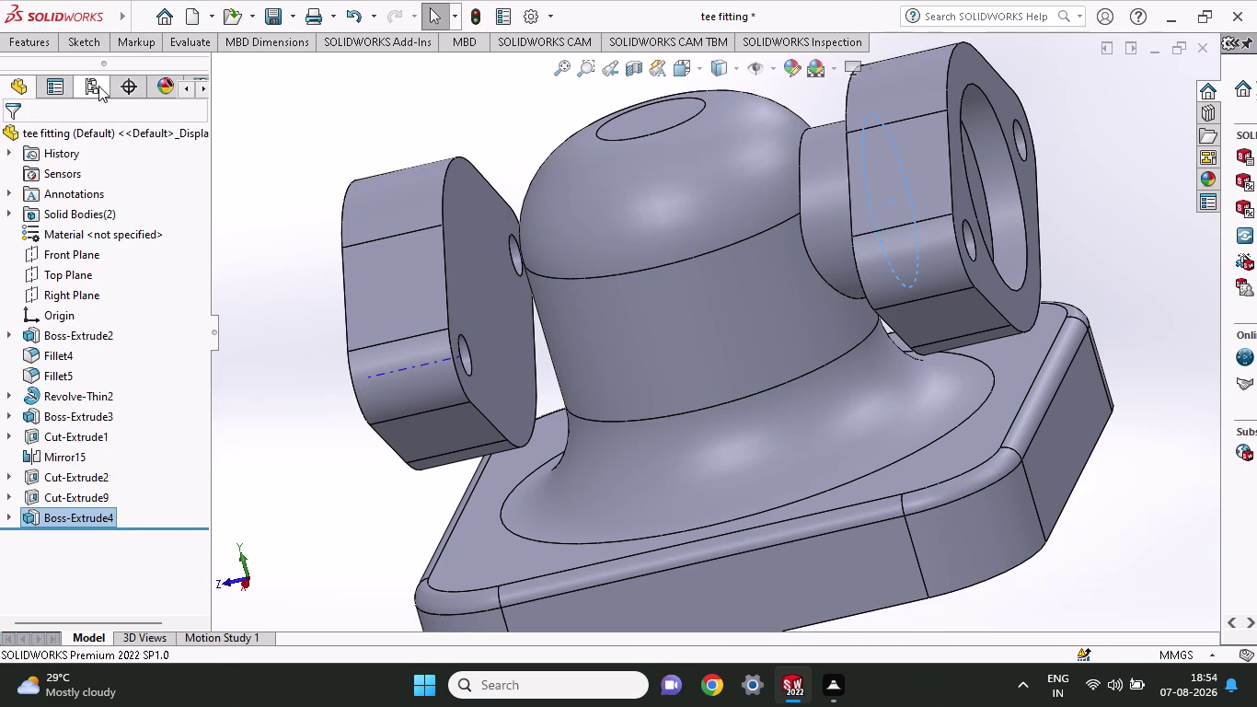
click(93, 49)
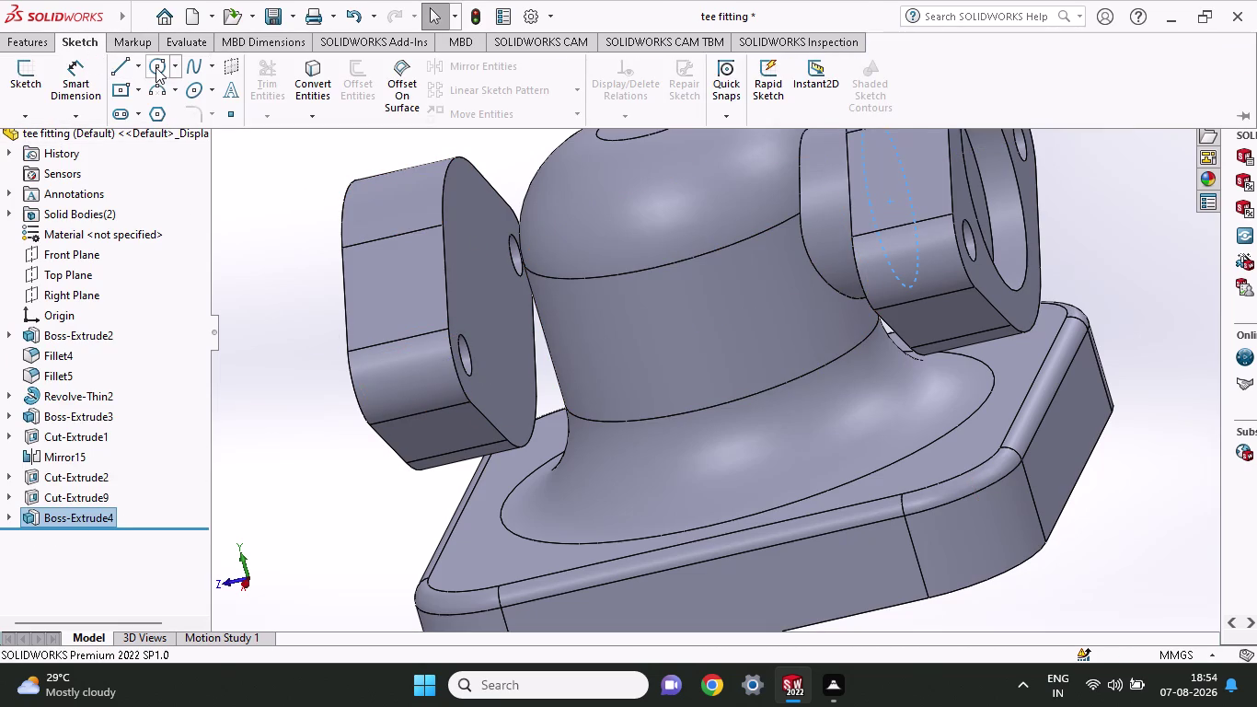
Draw a circle on the left flange's inner face.
click(156, 67)
click(494, 292)
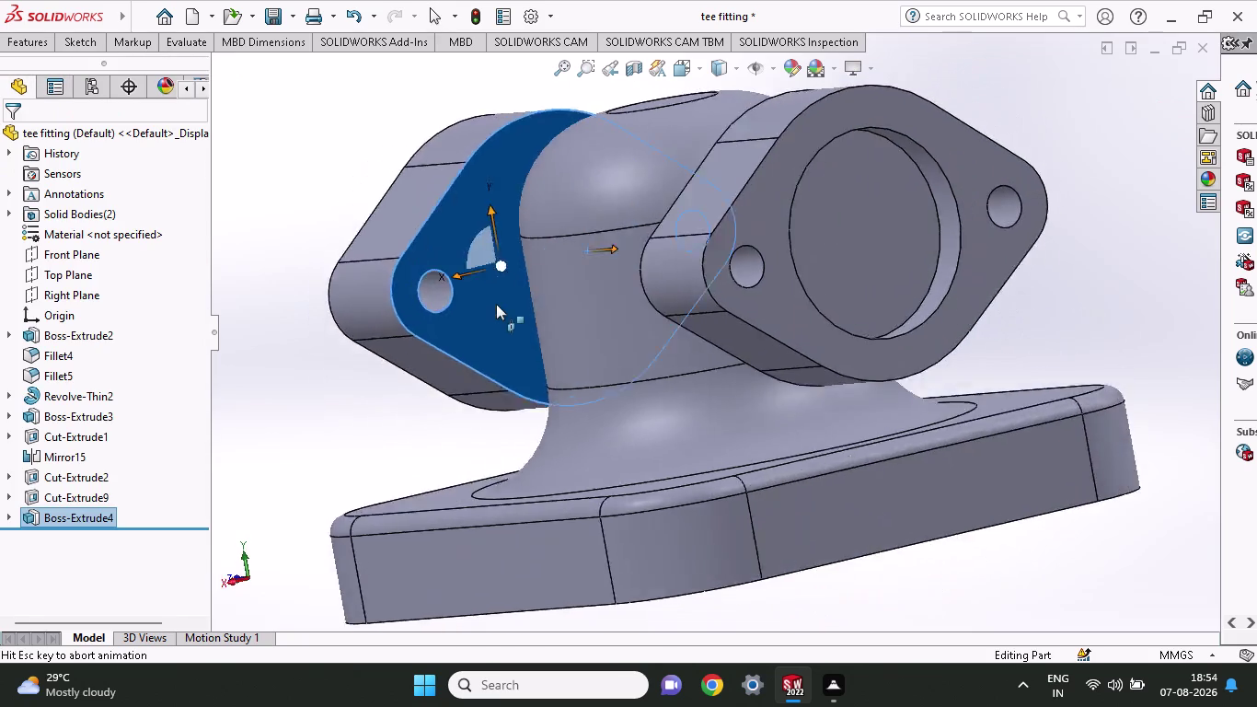
middle_drag(394, 298, 495, 339)
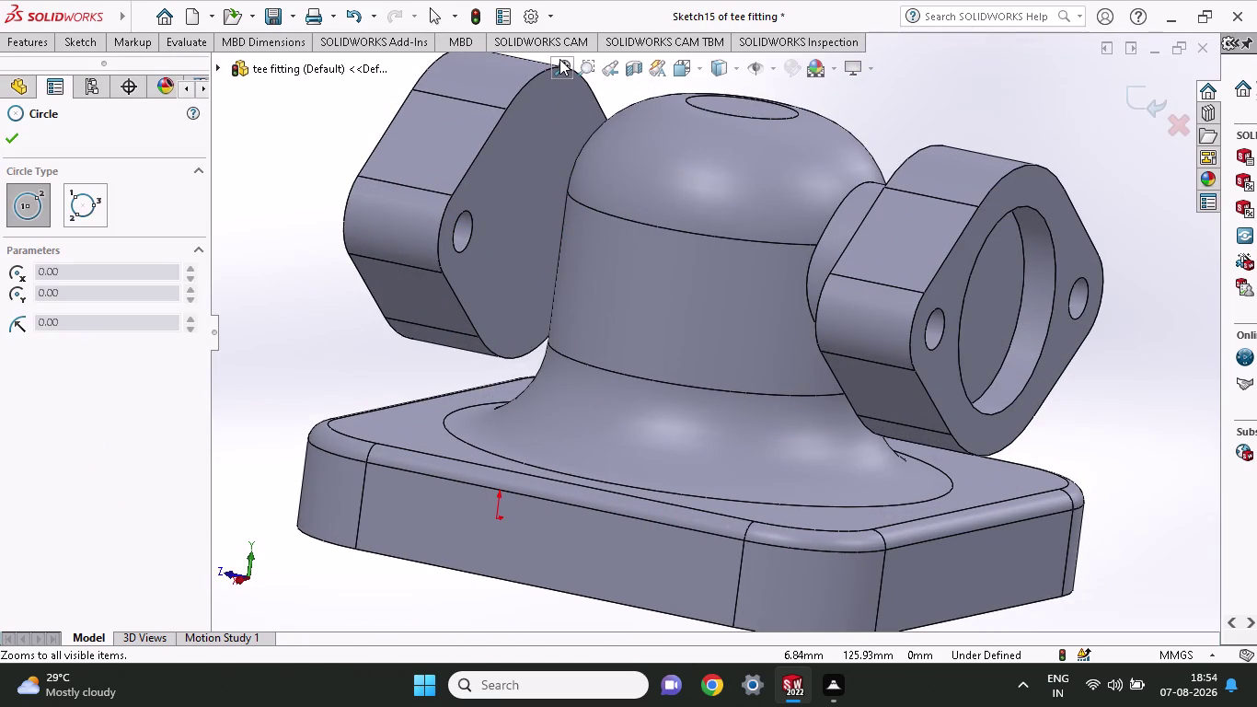
scroll(up, 3)
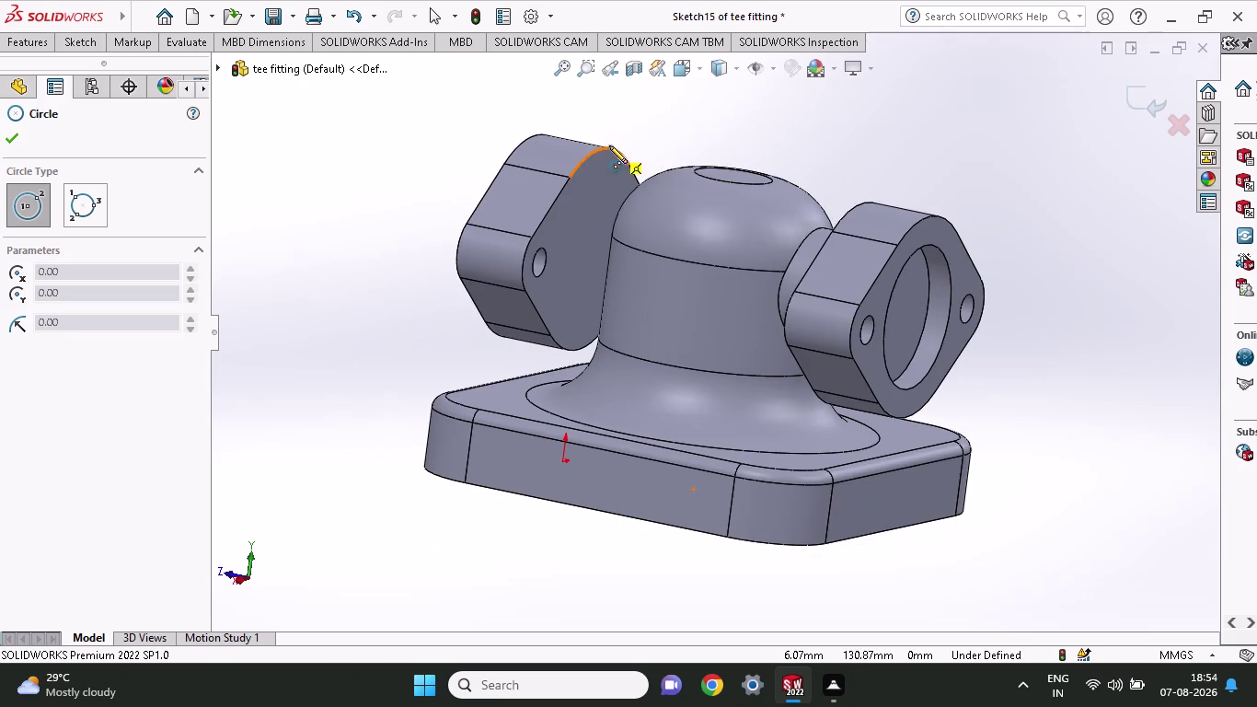
click(589, 258)
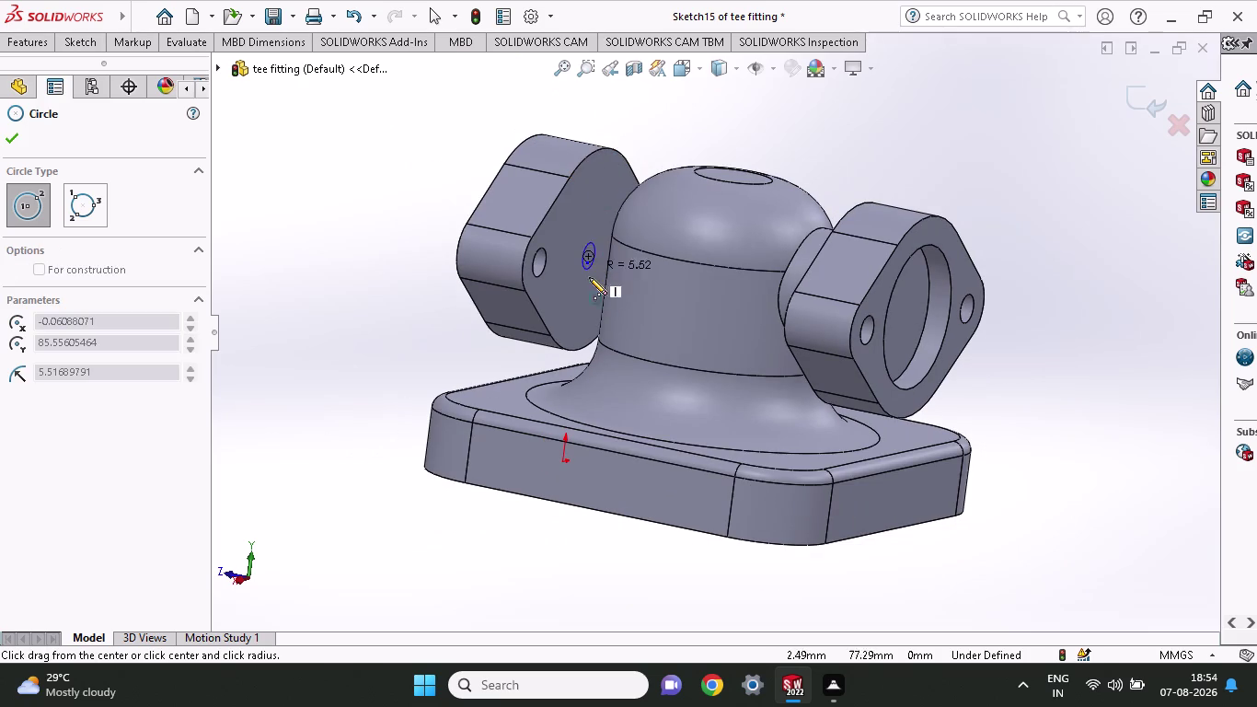
click(578, 307)
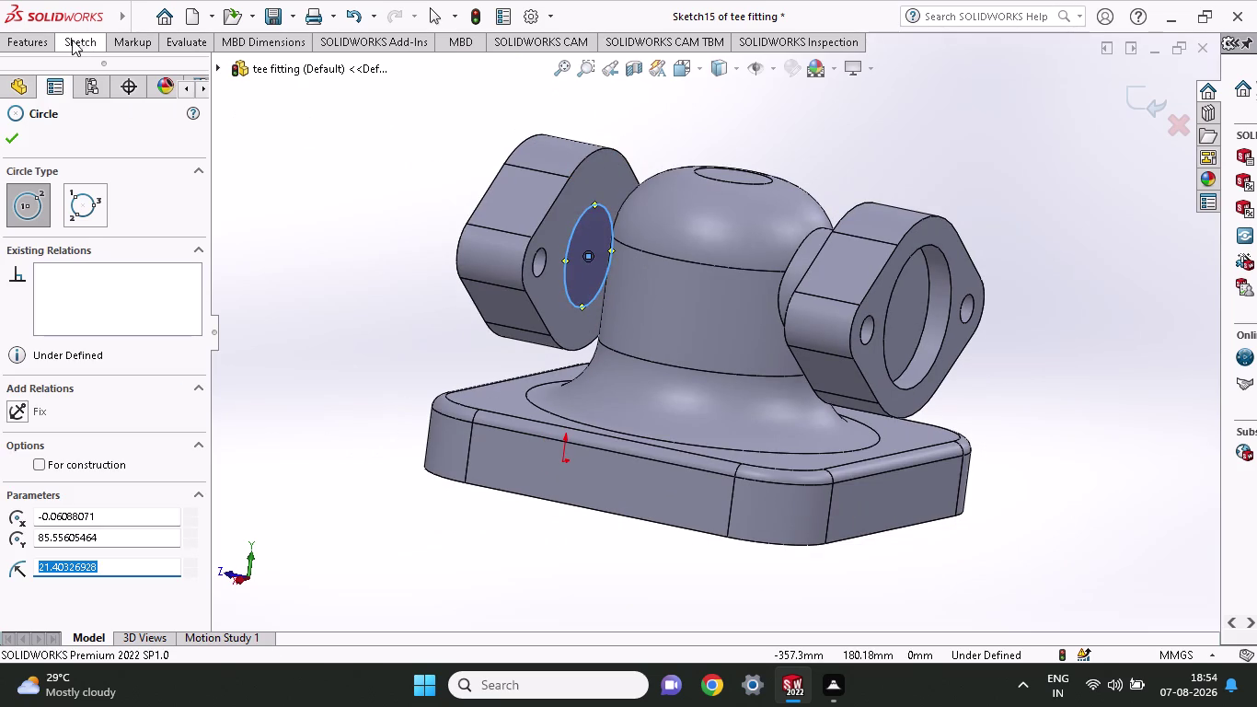
Dimension the circle's diameter as 60 mm.
click(78, 40)
click(95, 86)
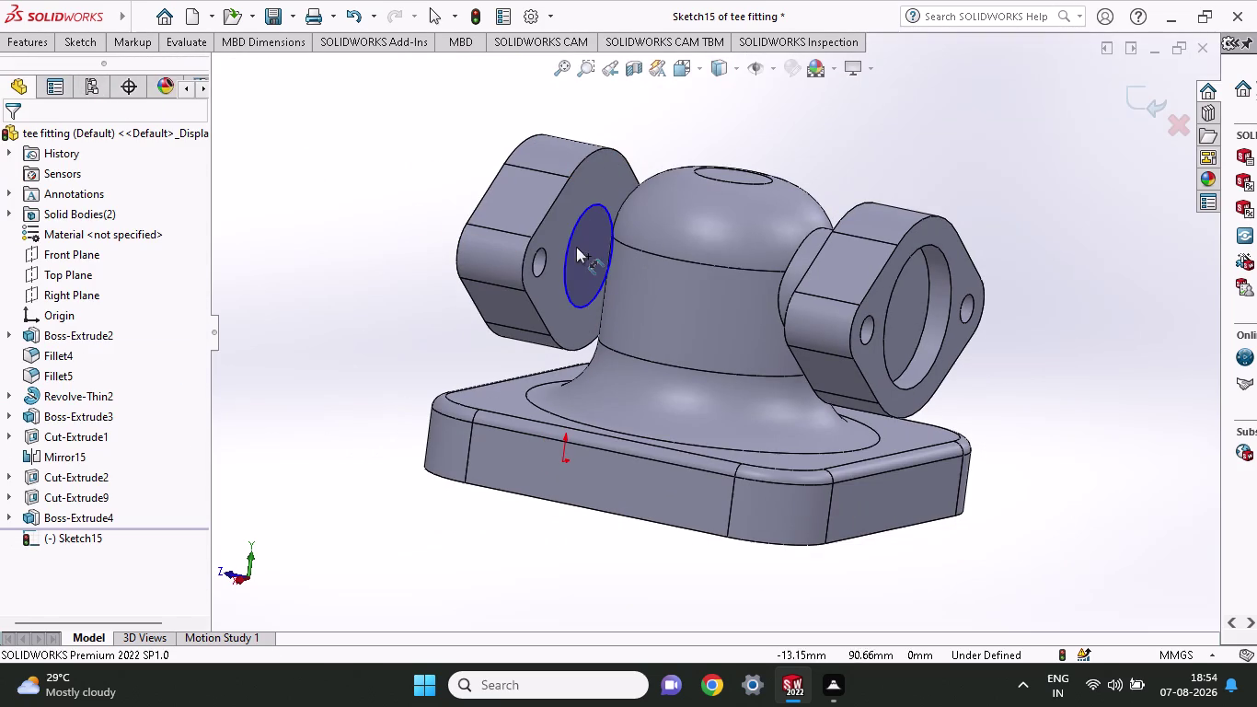
click(565, 250)
click(391, 147)
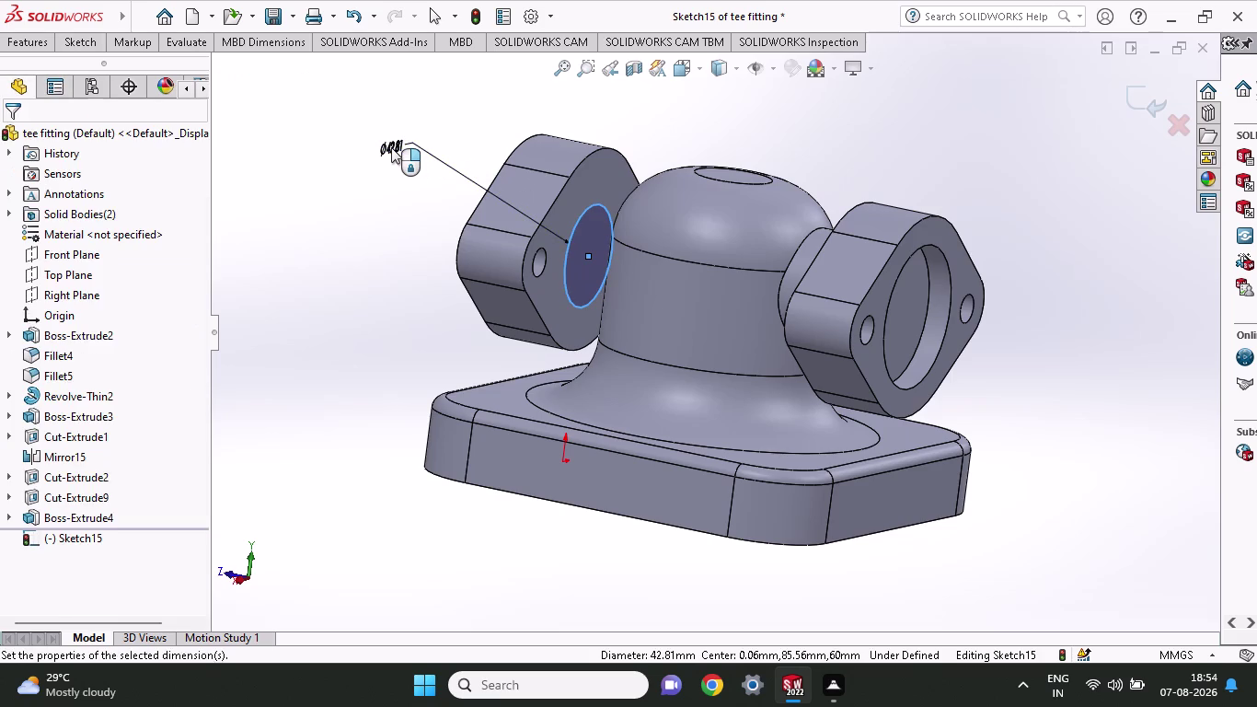
text(60)
key(Return)
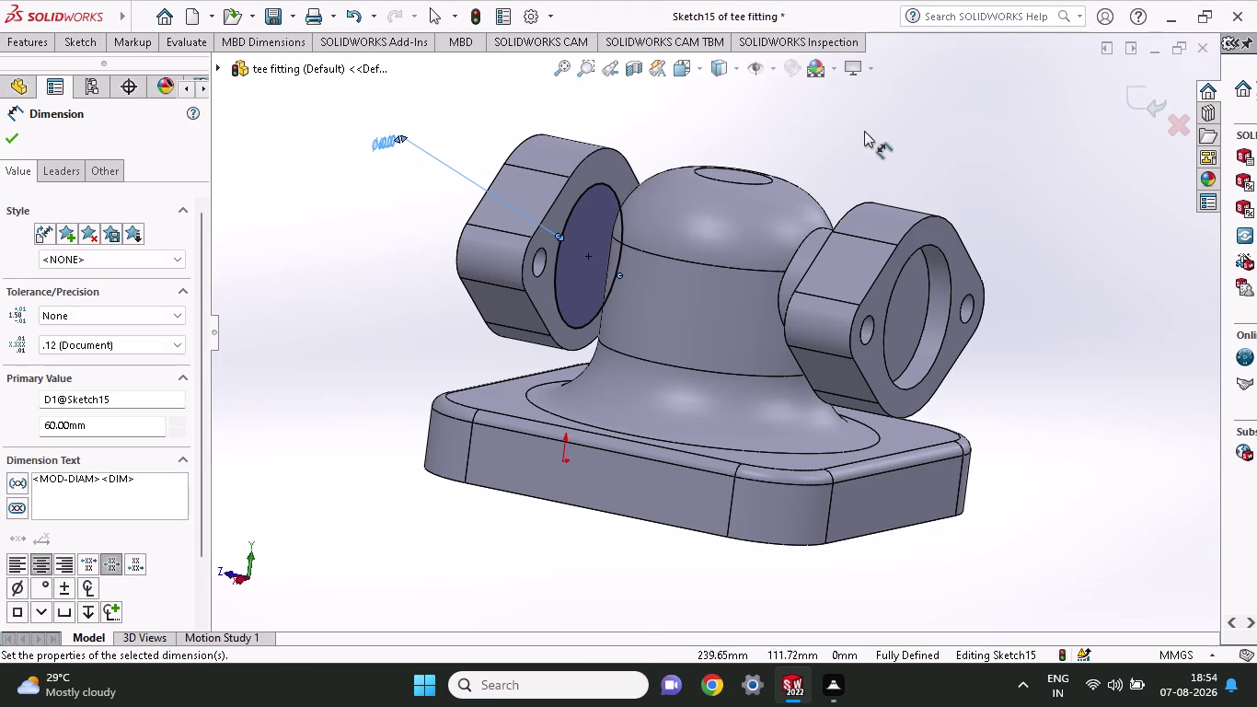
Correct the diameter to 50 mm and extrude the circle.
middle_drag(864, 136, 870, 145)
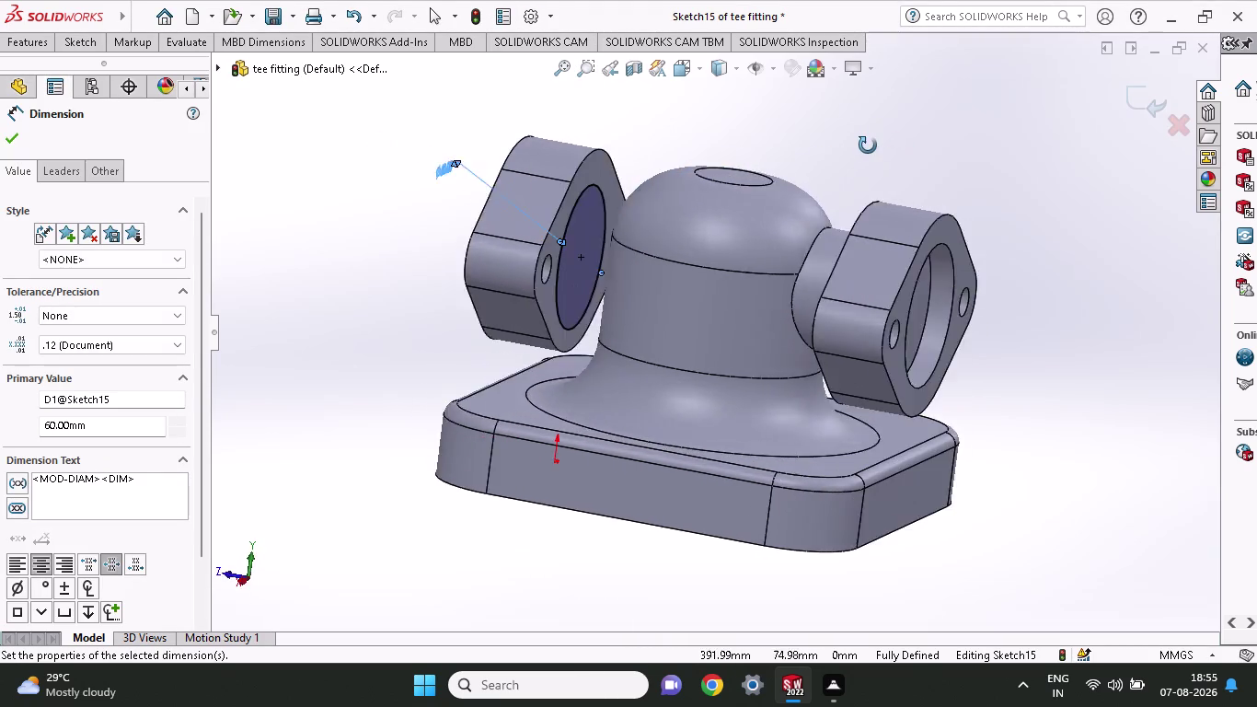
middle_drag(870, 146, 830, 142)
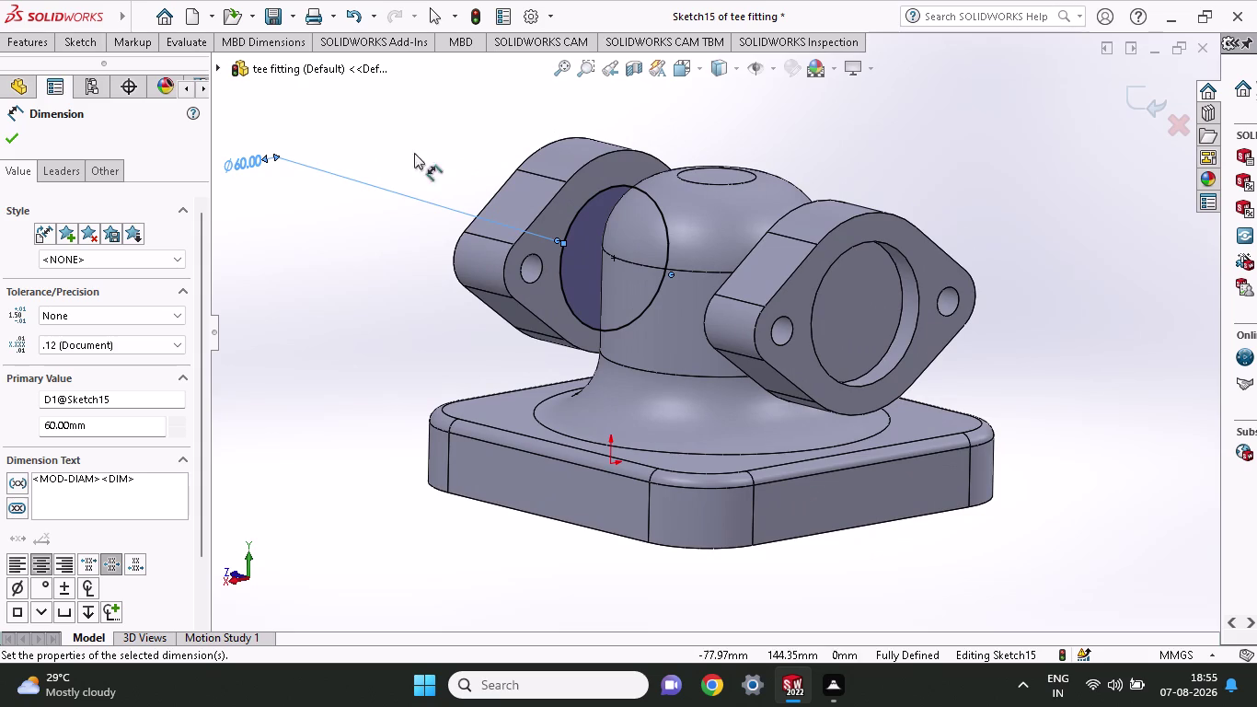
double_click(236, 158)
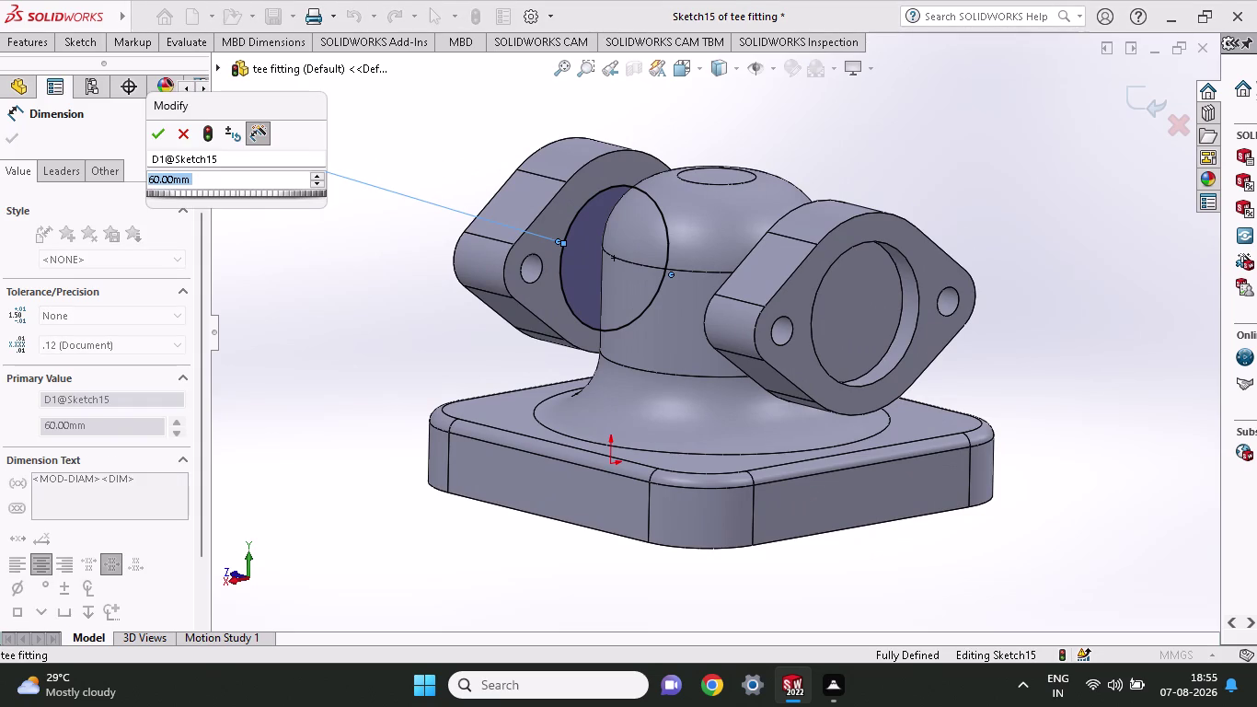
text(50)
key(Return)
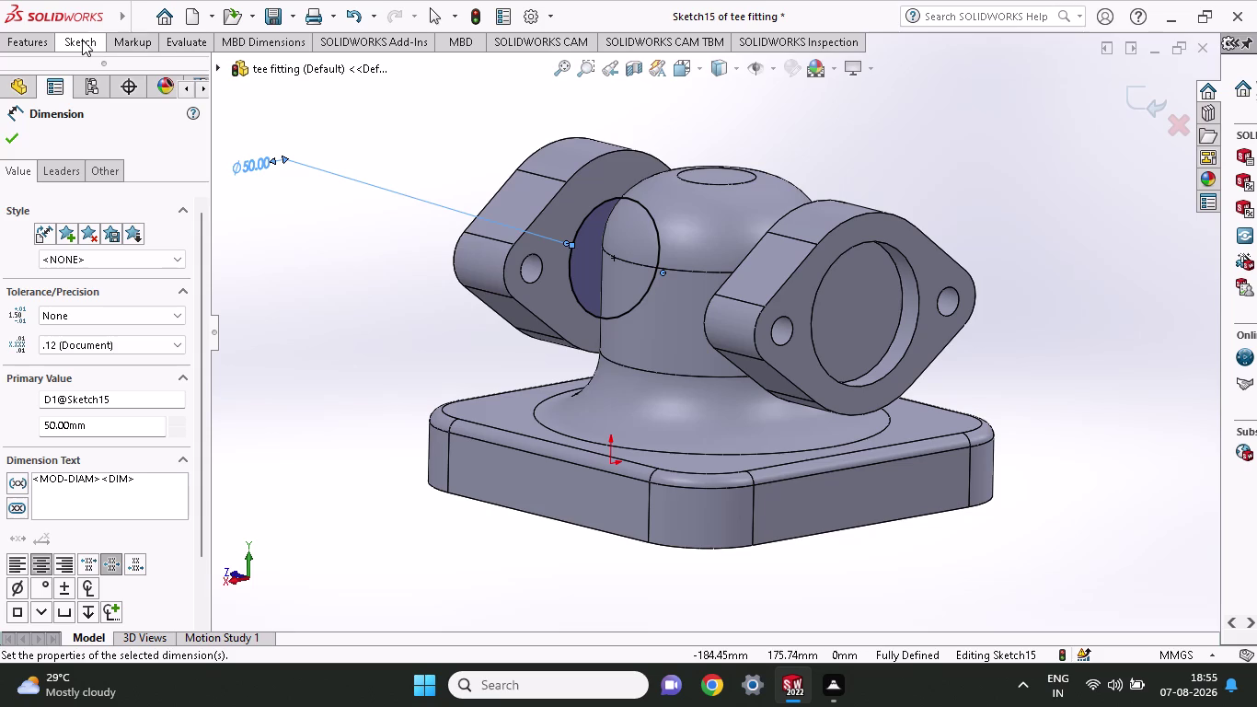
click(40, 45)
click(41, 82)
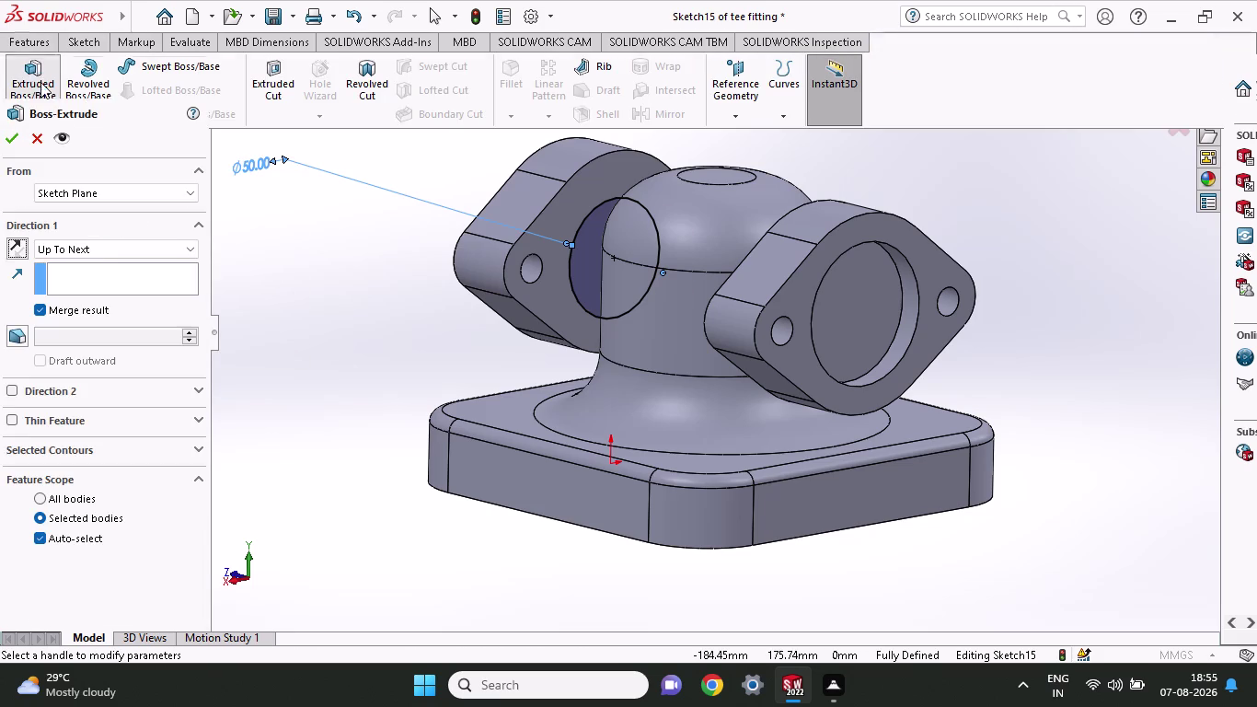
click(9, 144)
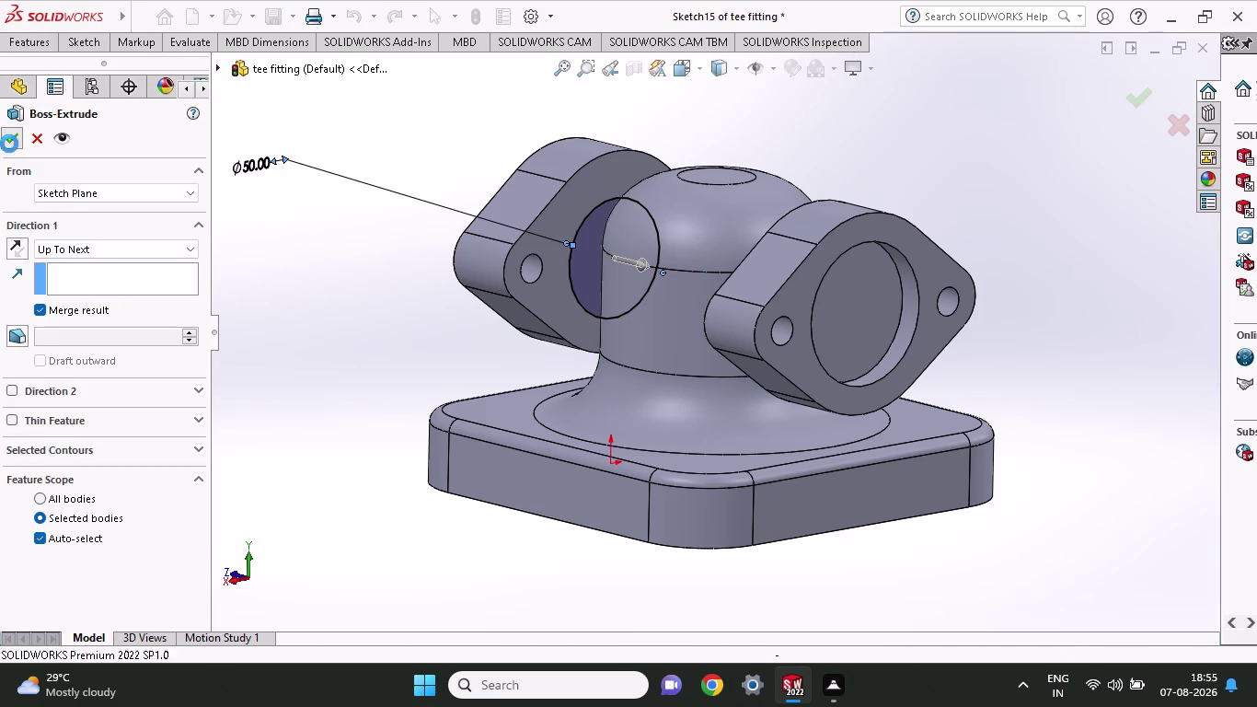
Orbit the model to inspect Boss-Extrude5 and turn toward the front flange.
middle_drag(258, 292, 311, 312)
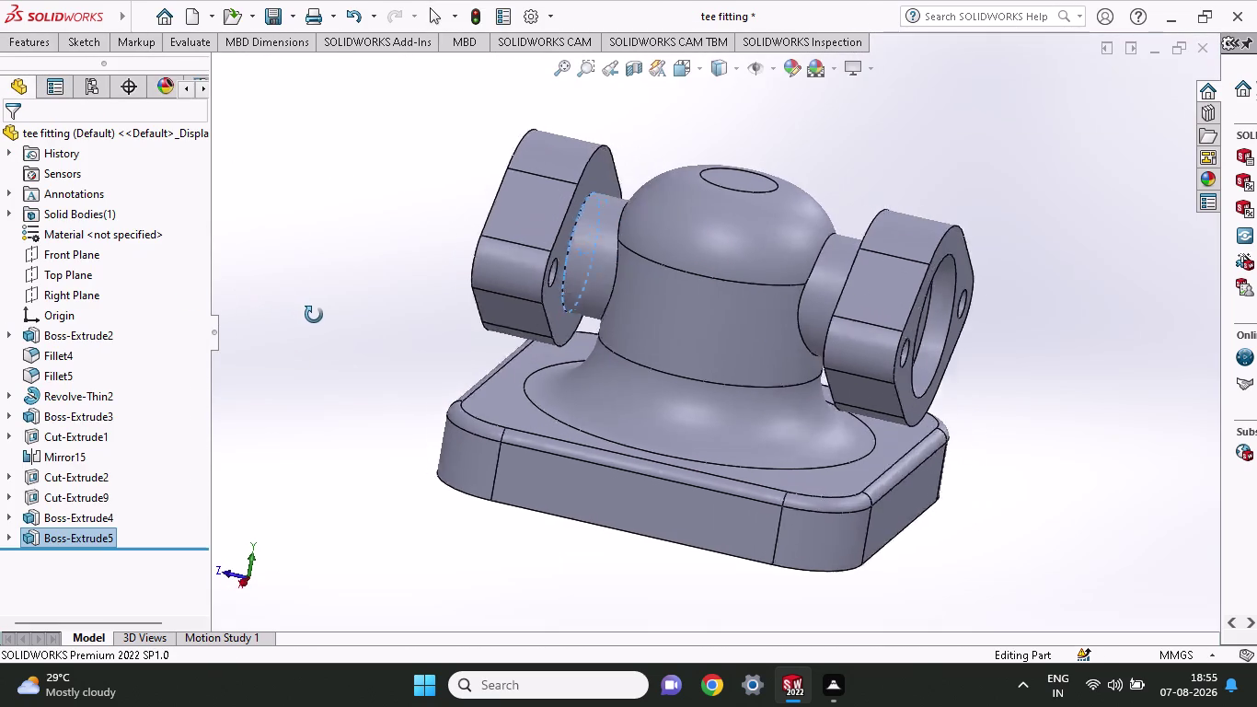
middle_drag(310, 313, 338, 325)
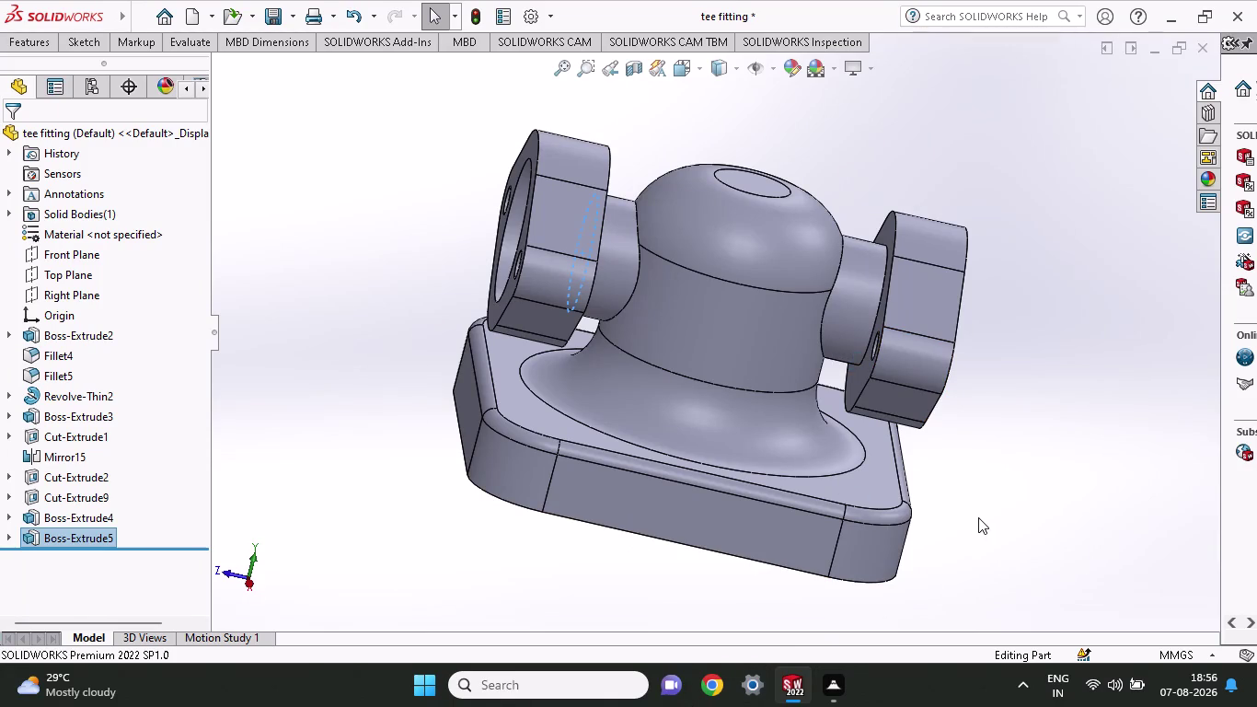
middle_drag(984, 513, 863, 528)
Open a sketch on the front flange face and draw a circle at the bore centre.
drag(785, 363, 803, 392)
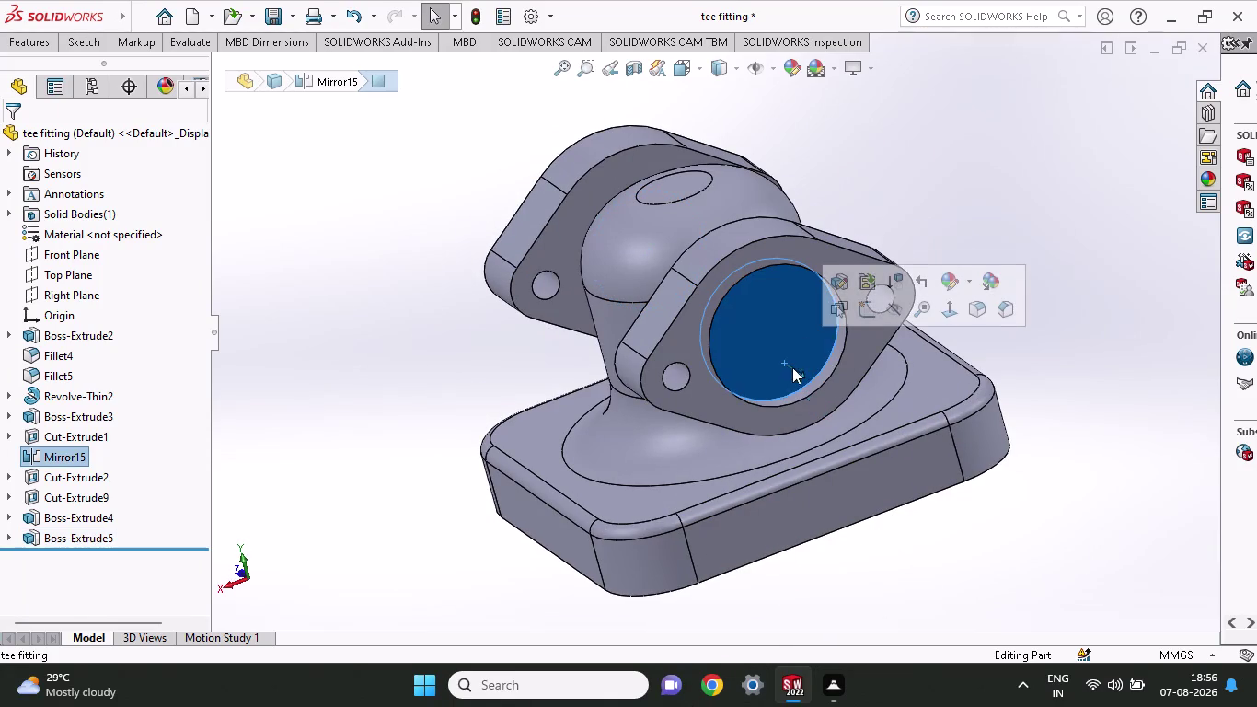
click(860, 307)
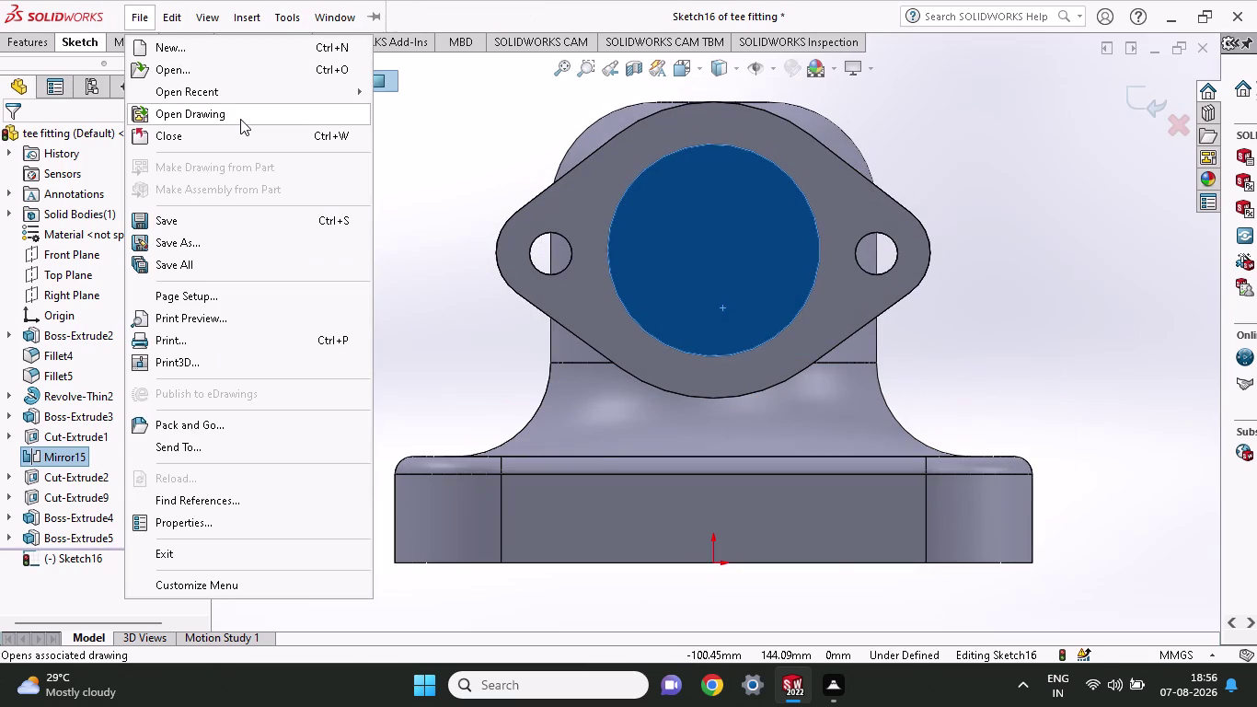
click(75, 45)
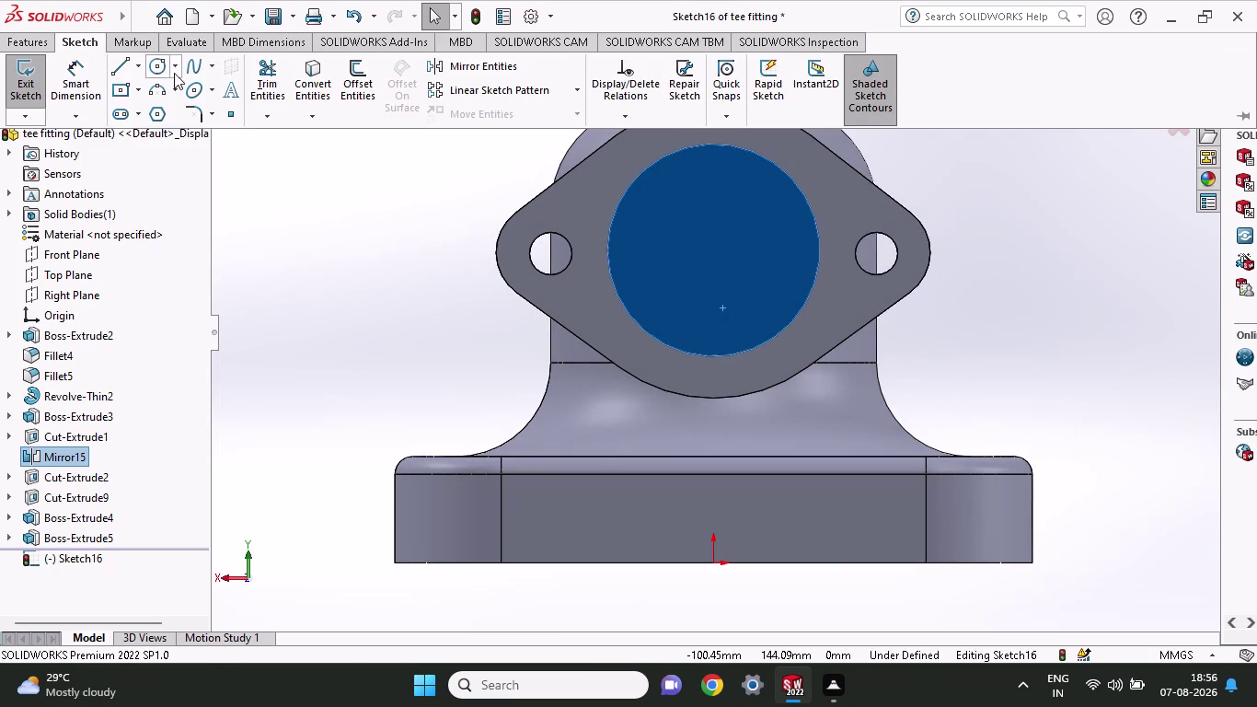
click(159, 70)
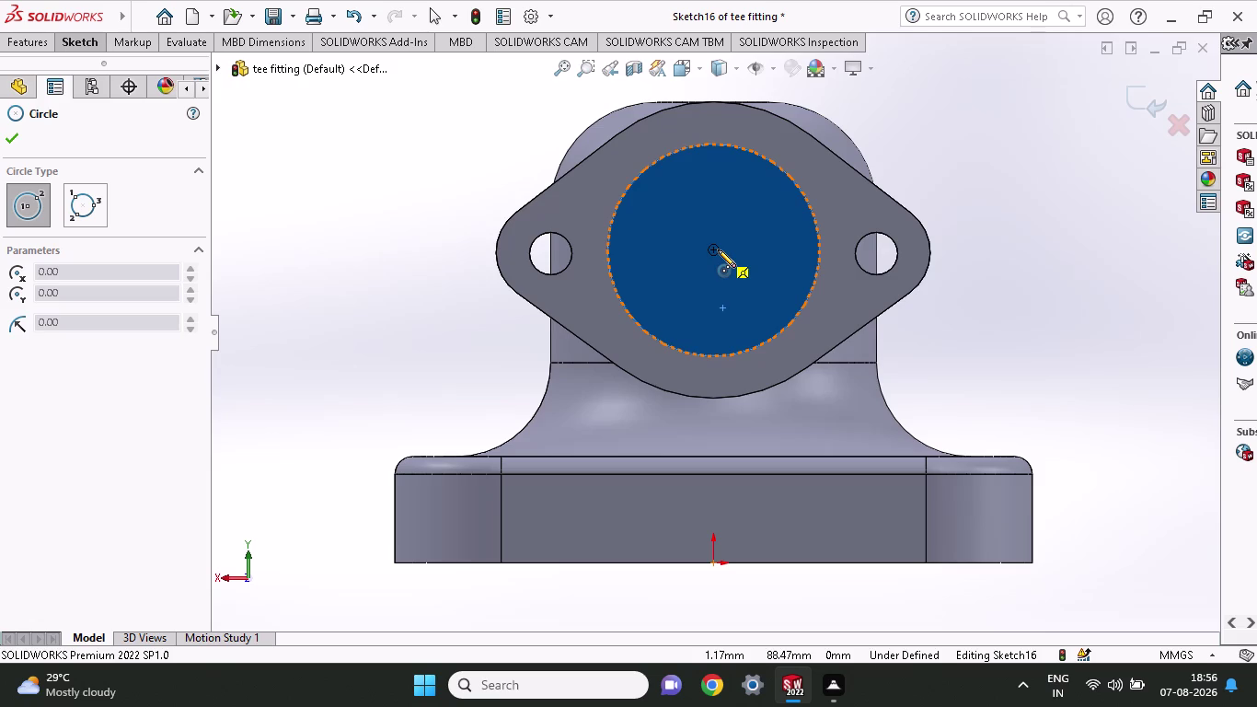
click(717, 250)
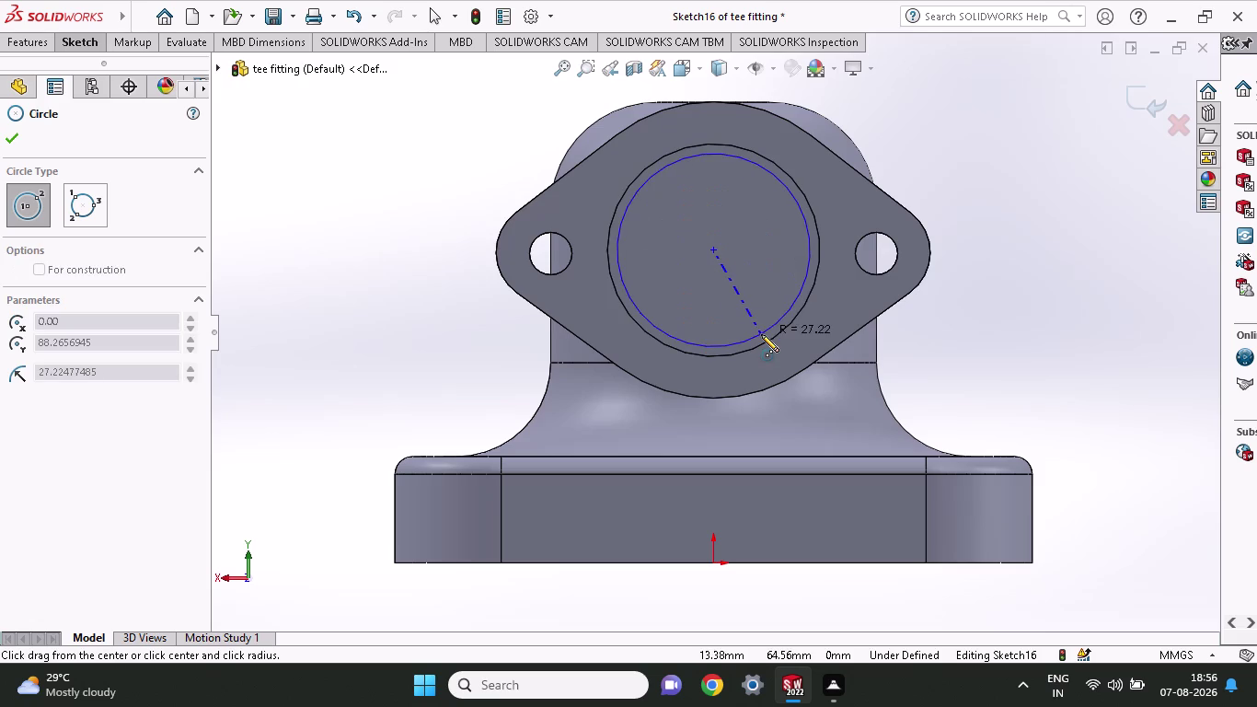
click(744, 302)
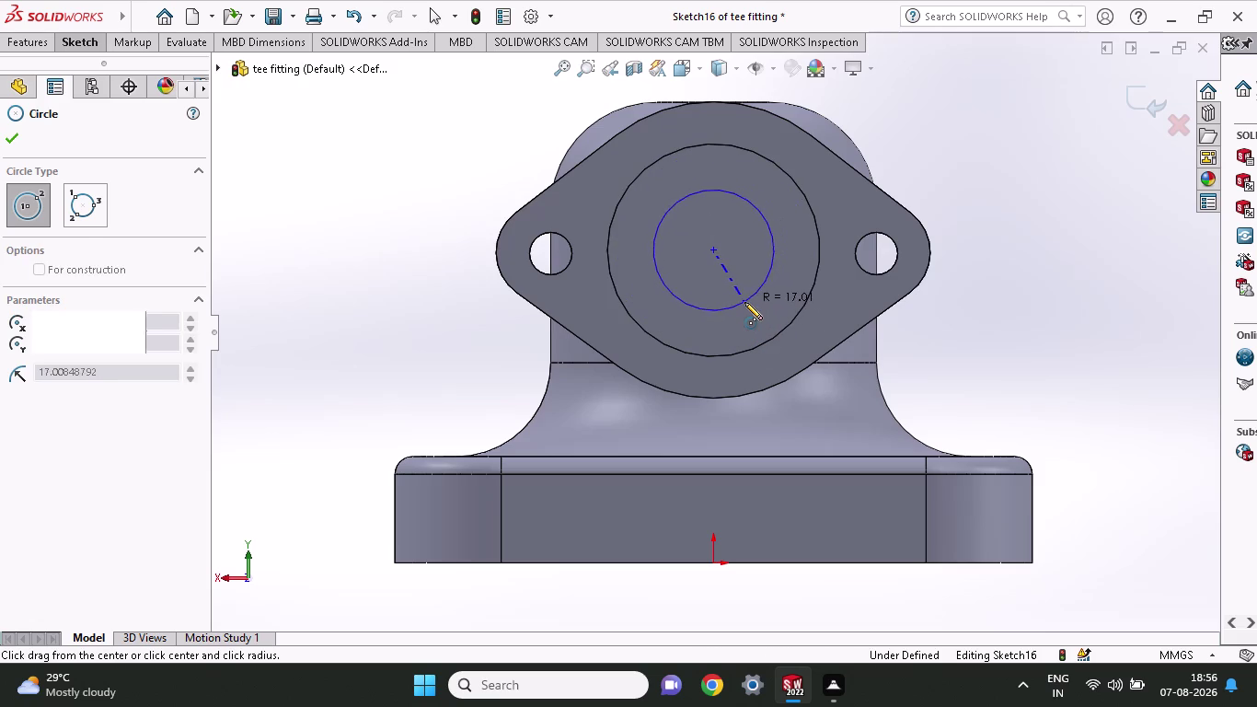
click(81, 42)
click(87, 78)
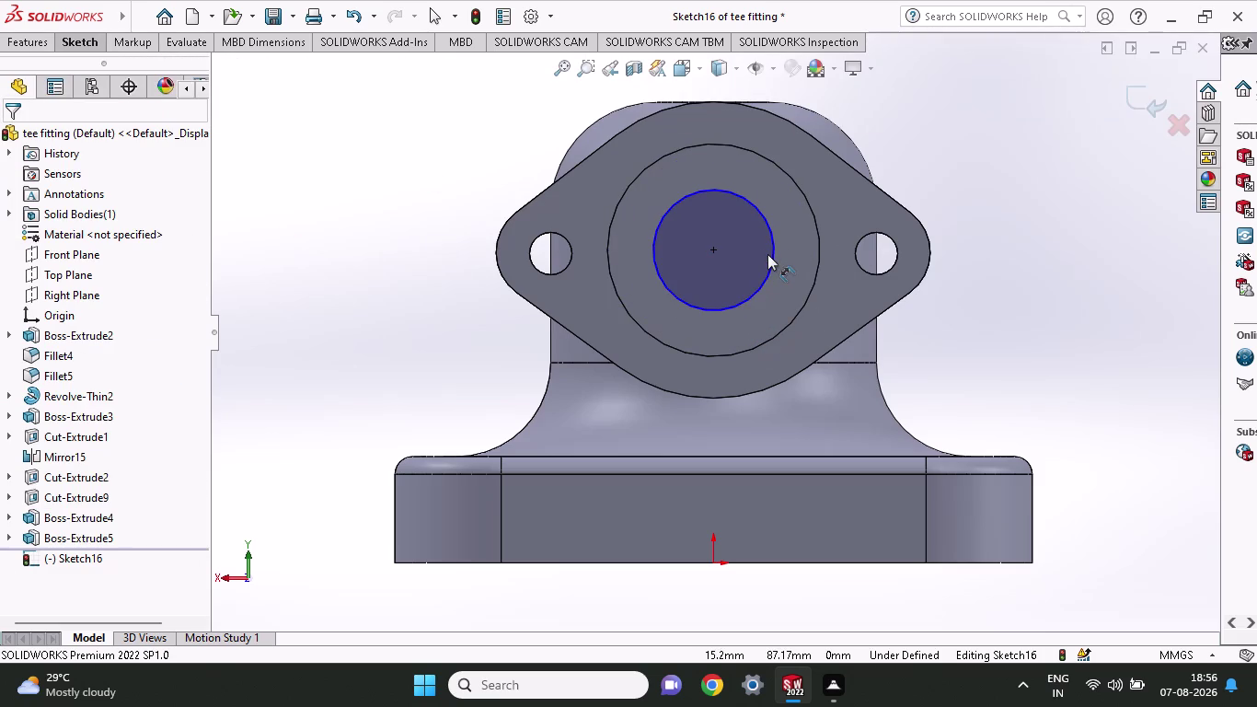
Dimension the circle's diameter to 50 mm.
click(772, 236)
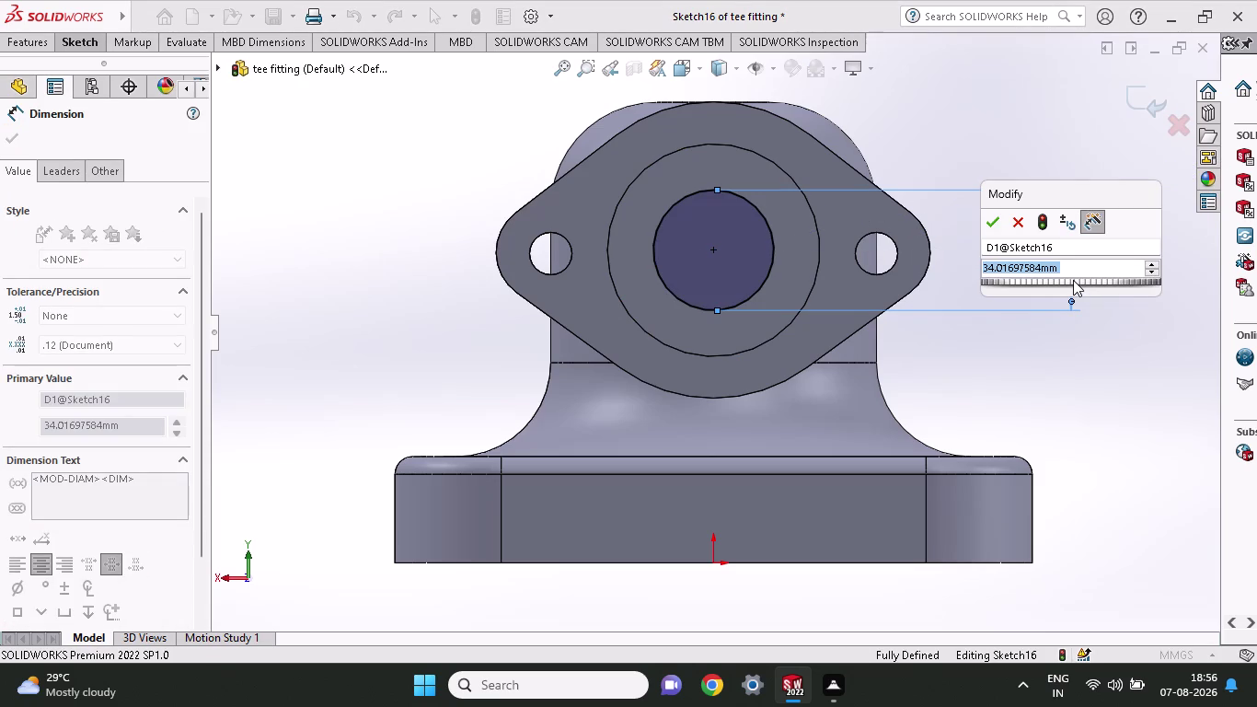
text(5)
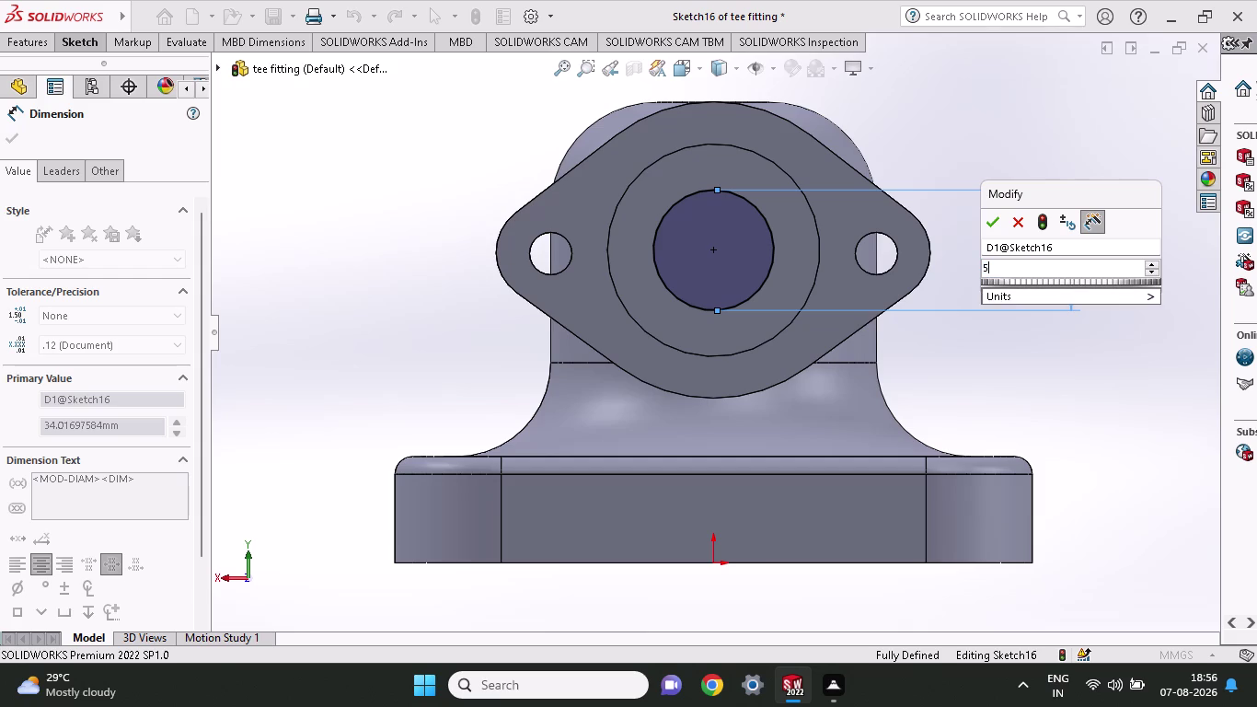
text(0)
click(992, 221)
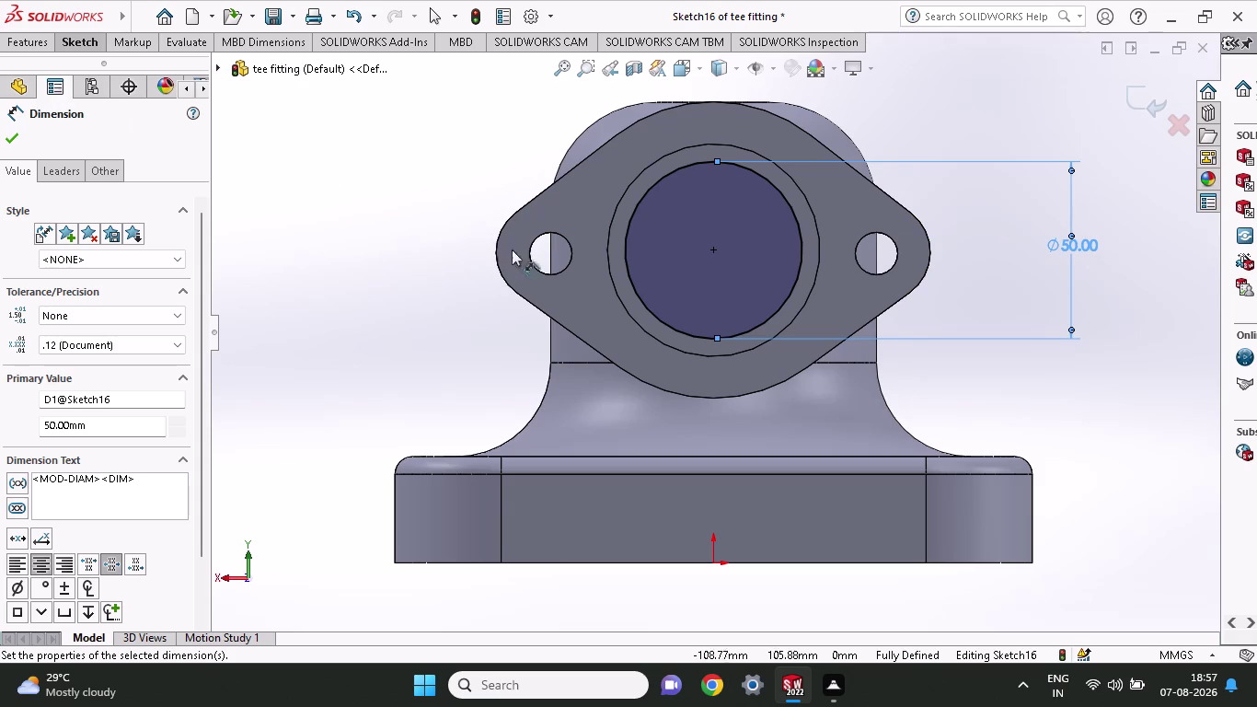
middle_drag(449, 292, 480, 295)
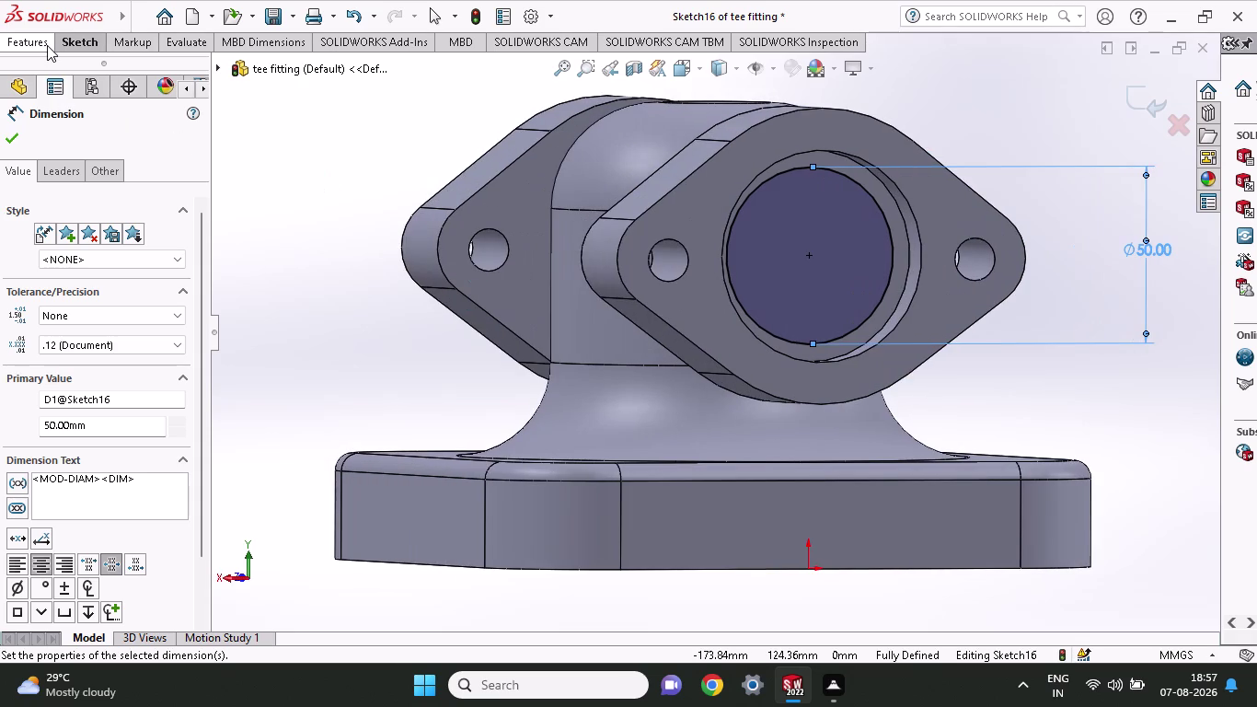
click(47, 45)
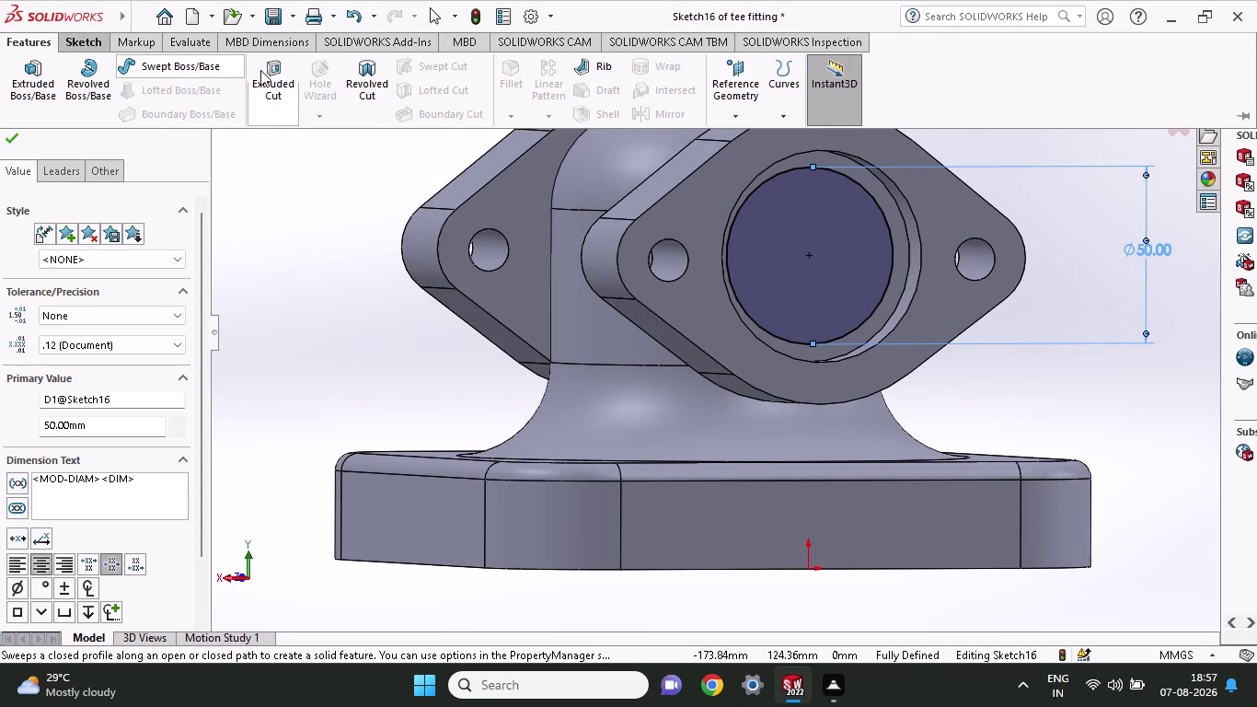
click(260, 70)
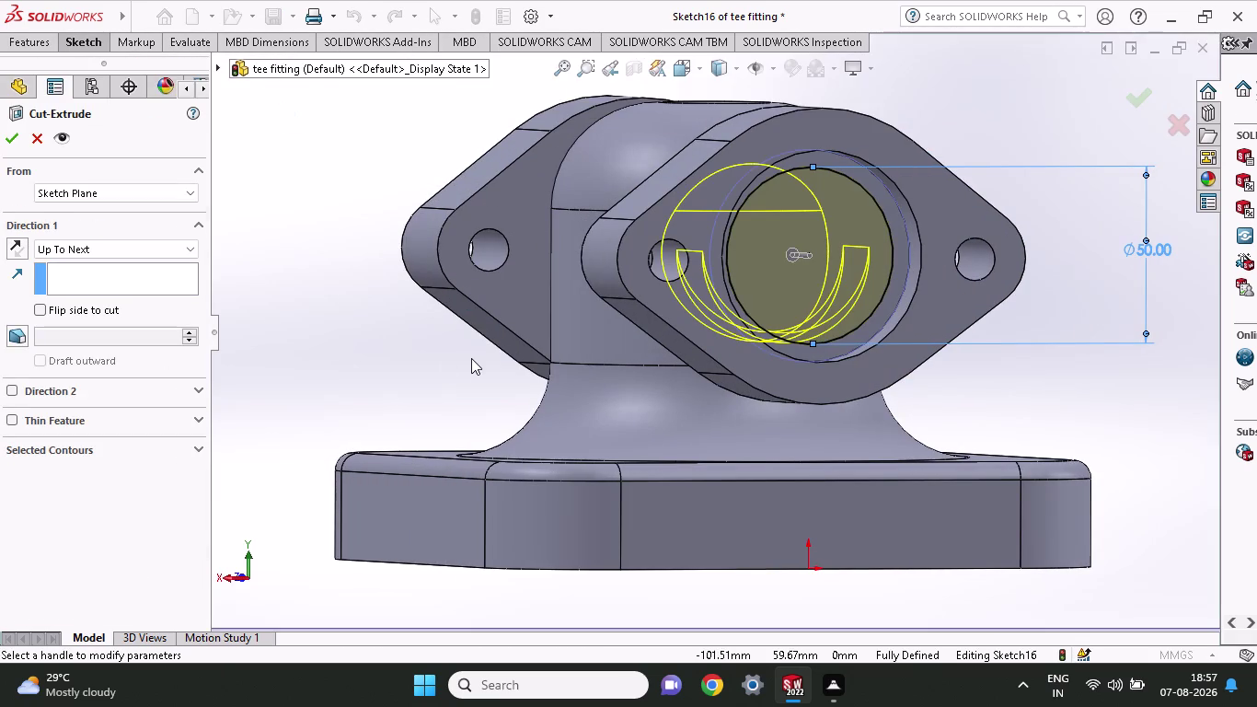
middle_drag(308, 377, 348, 383)
scroll(up, 3)
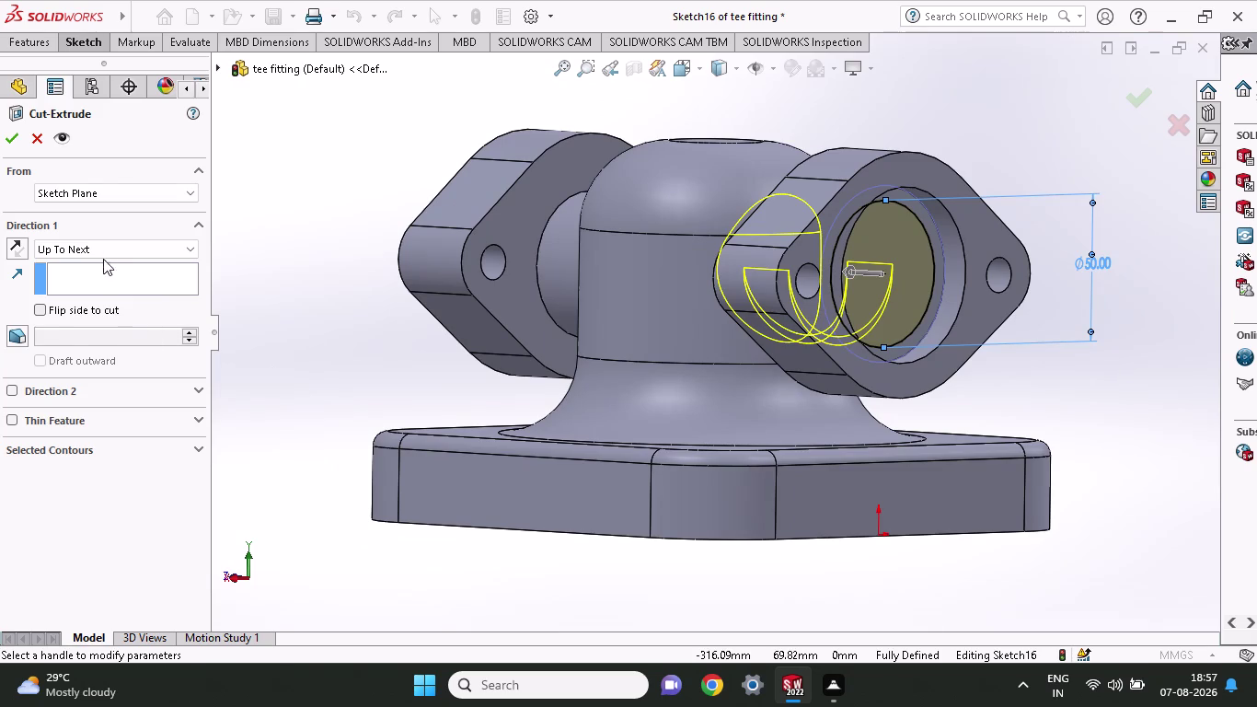
click(106, 254)
click(101, 266)
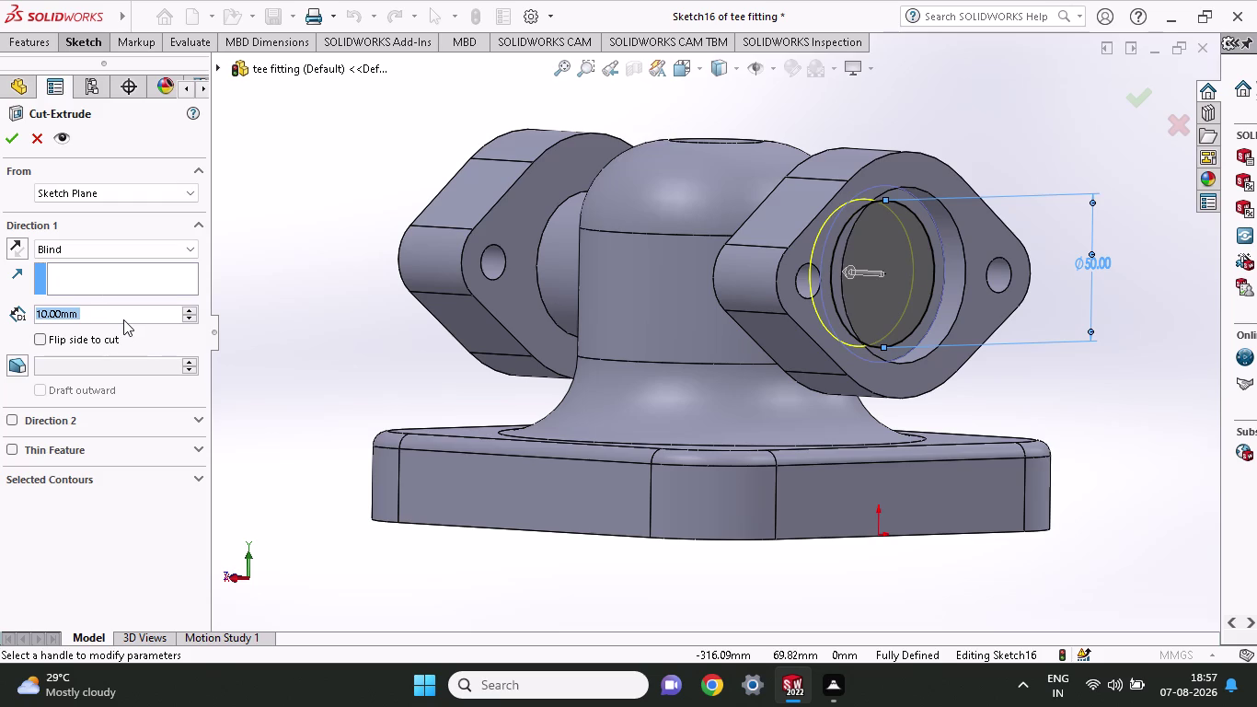
text(90)
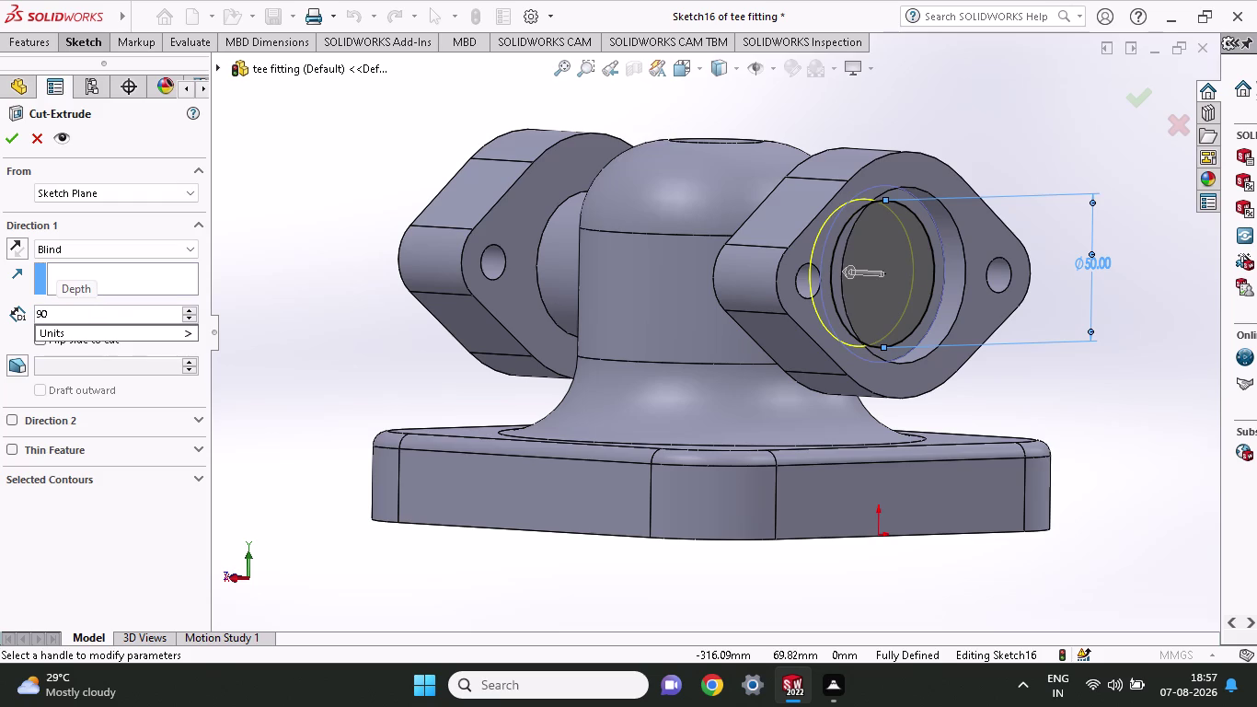
click(24, 360)
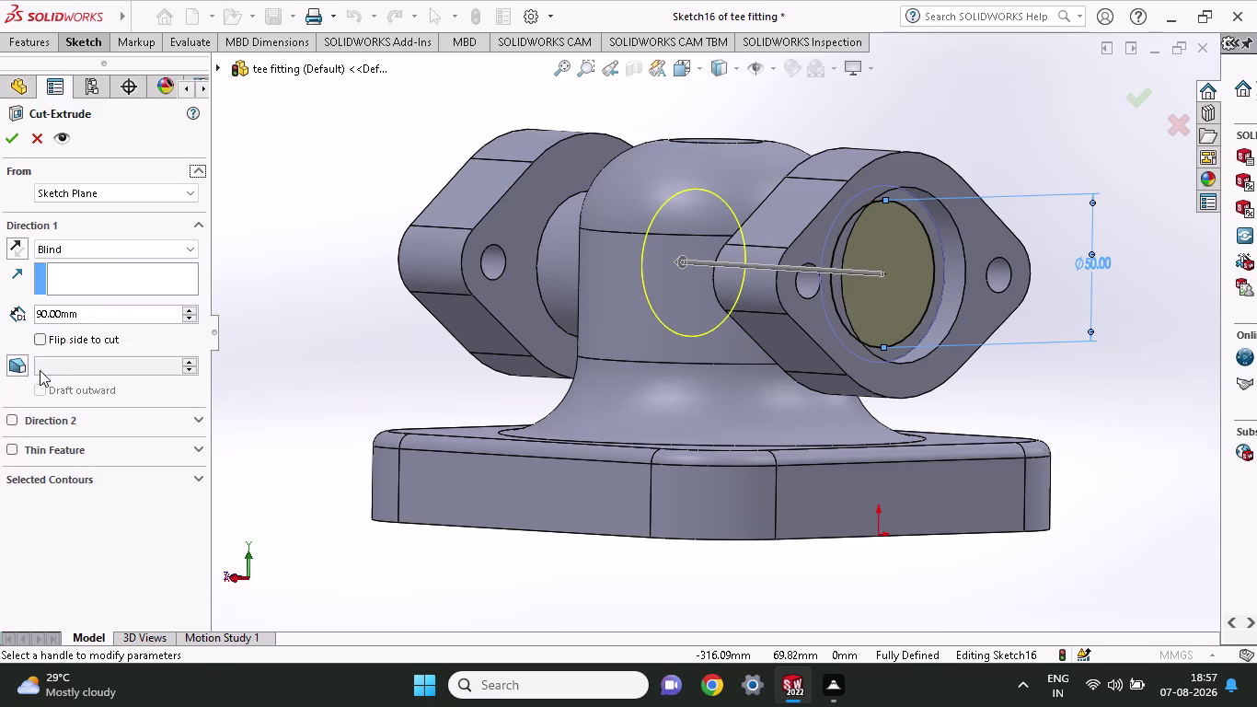
click(26, 370)
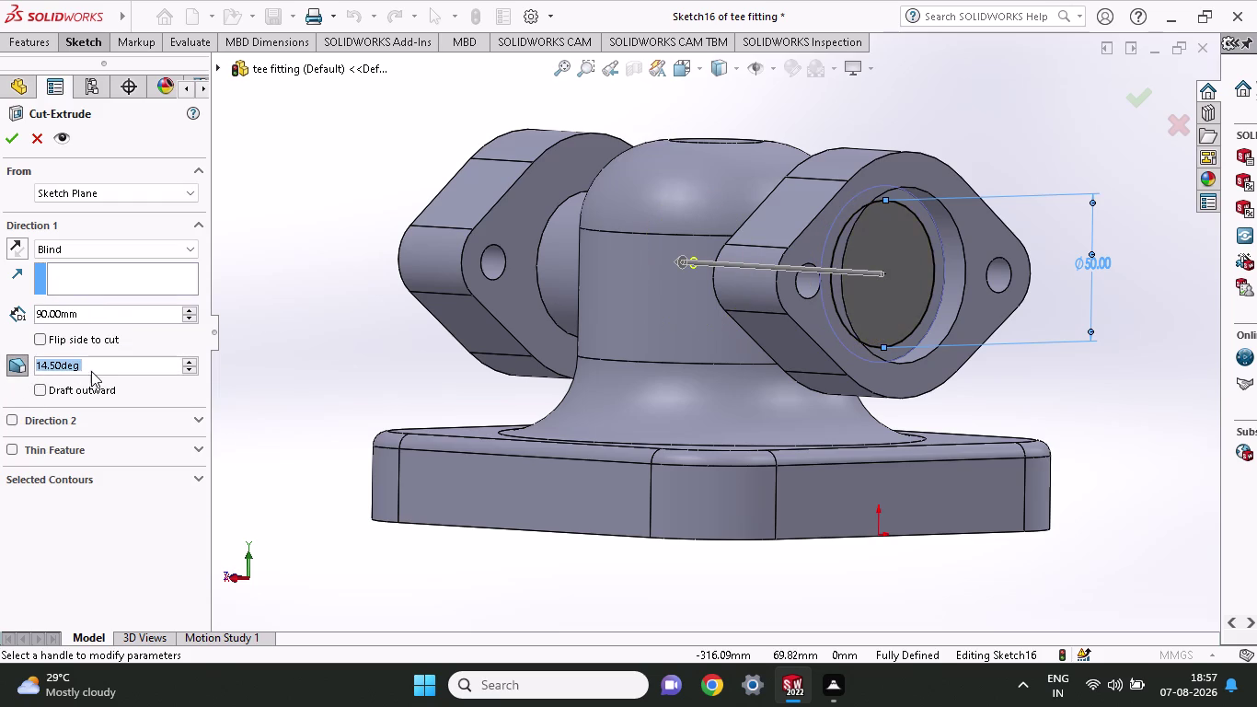
key(4)
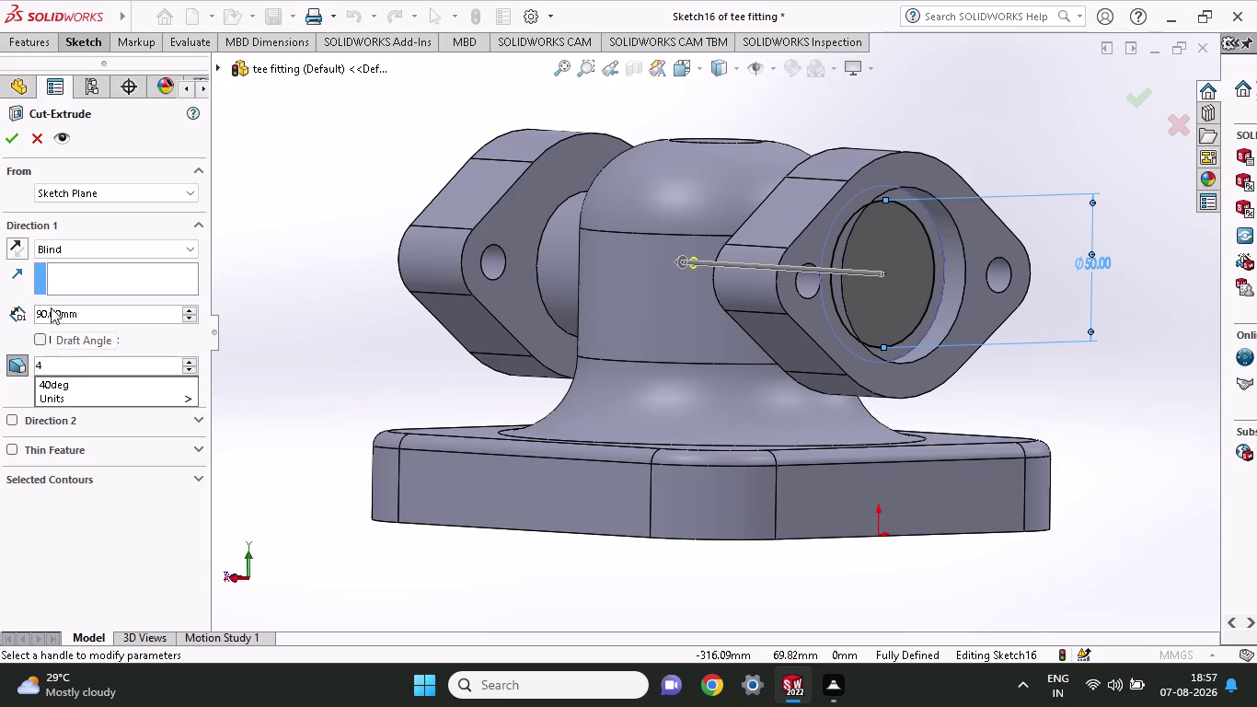
click(12, 131)
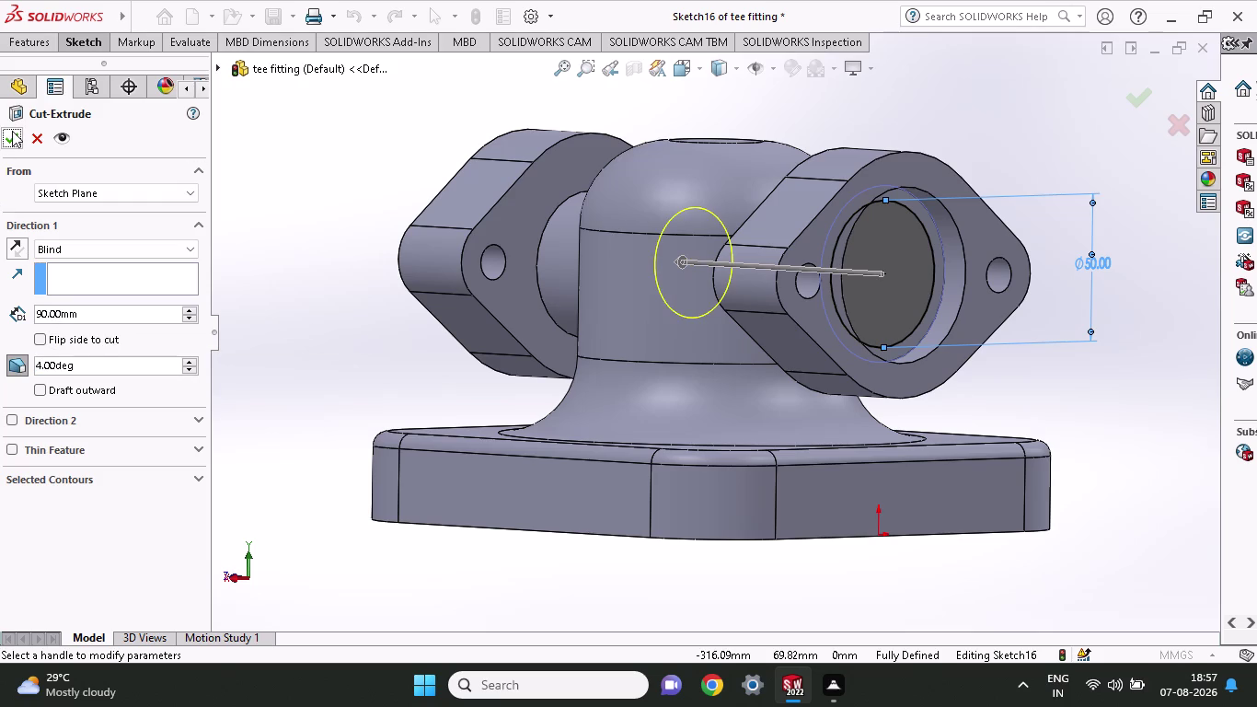
click(12, 133)
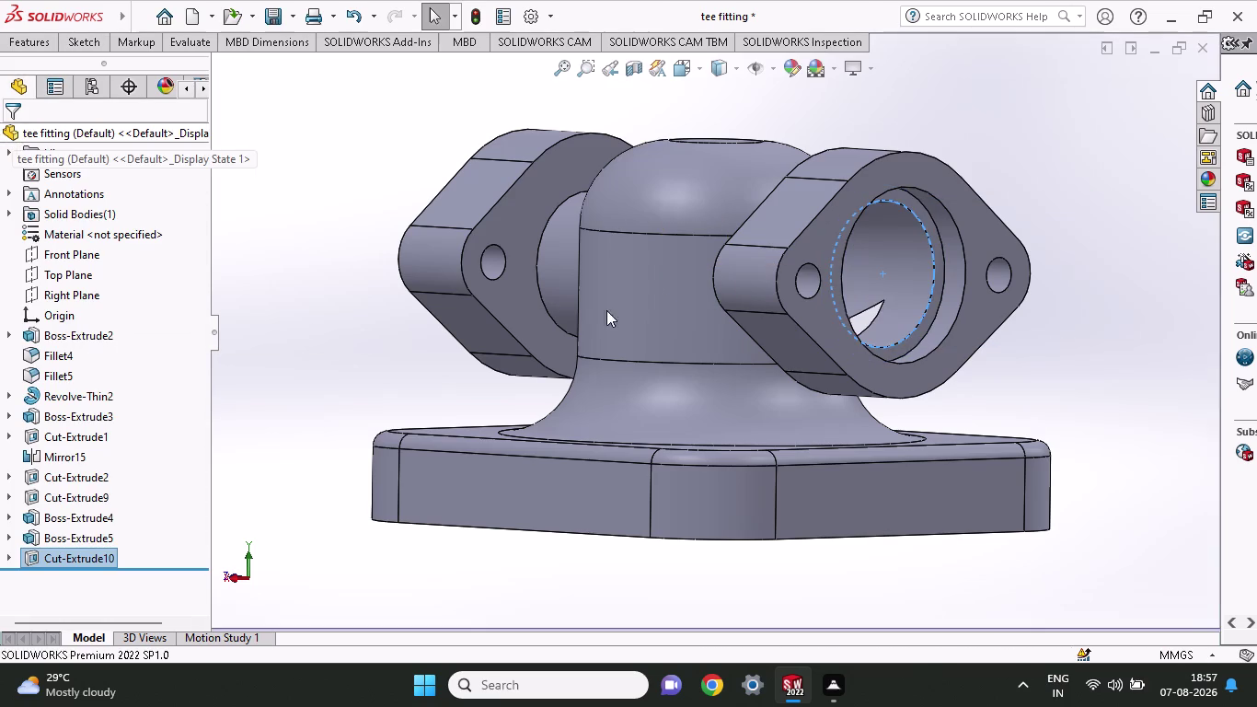
middle_drag(1057, 360, 1035, 469)
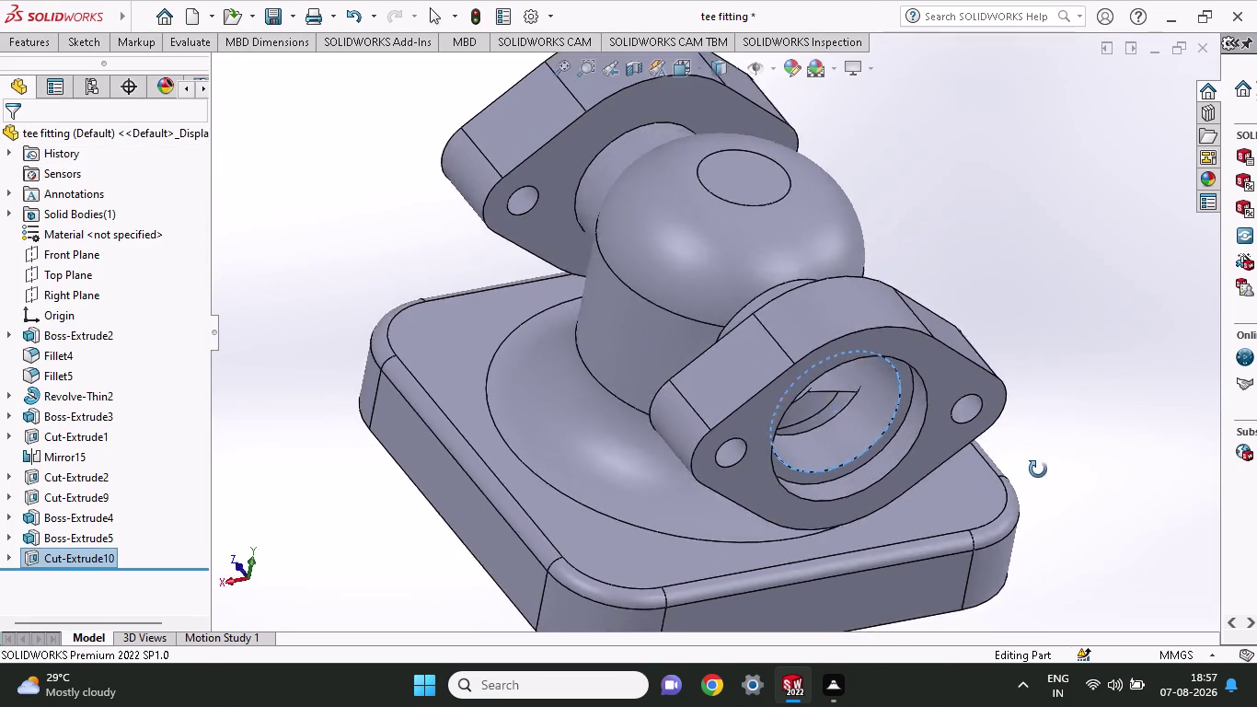
middle_drag(1035, 469, 1020, 388)
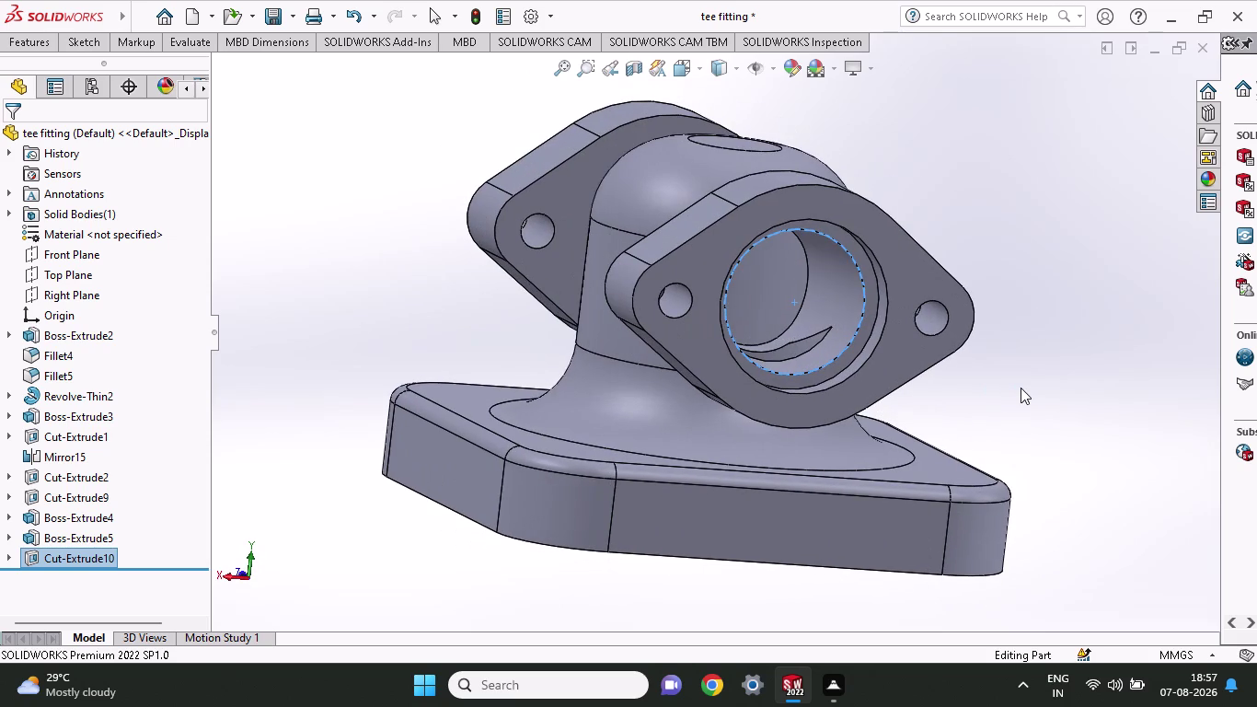
key(ctrl+z)
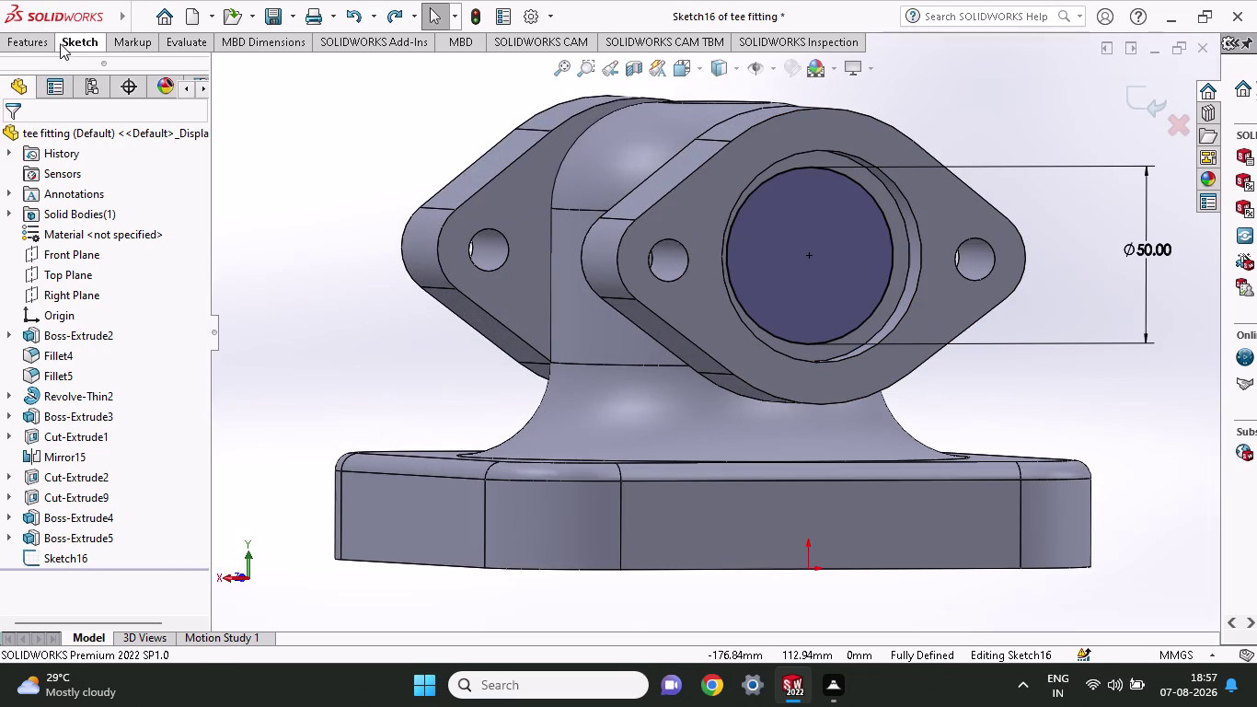
click(51, 43)
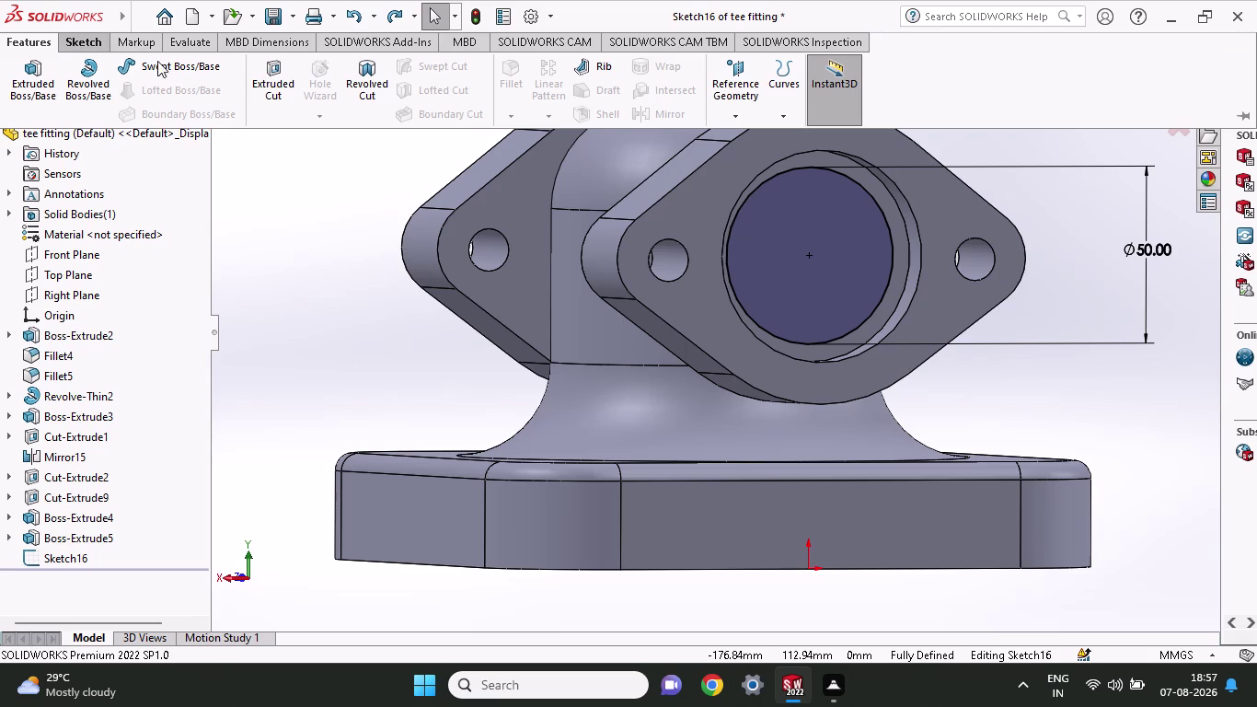
click(260, 87)
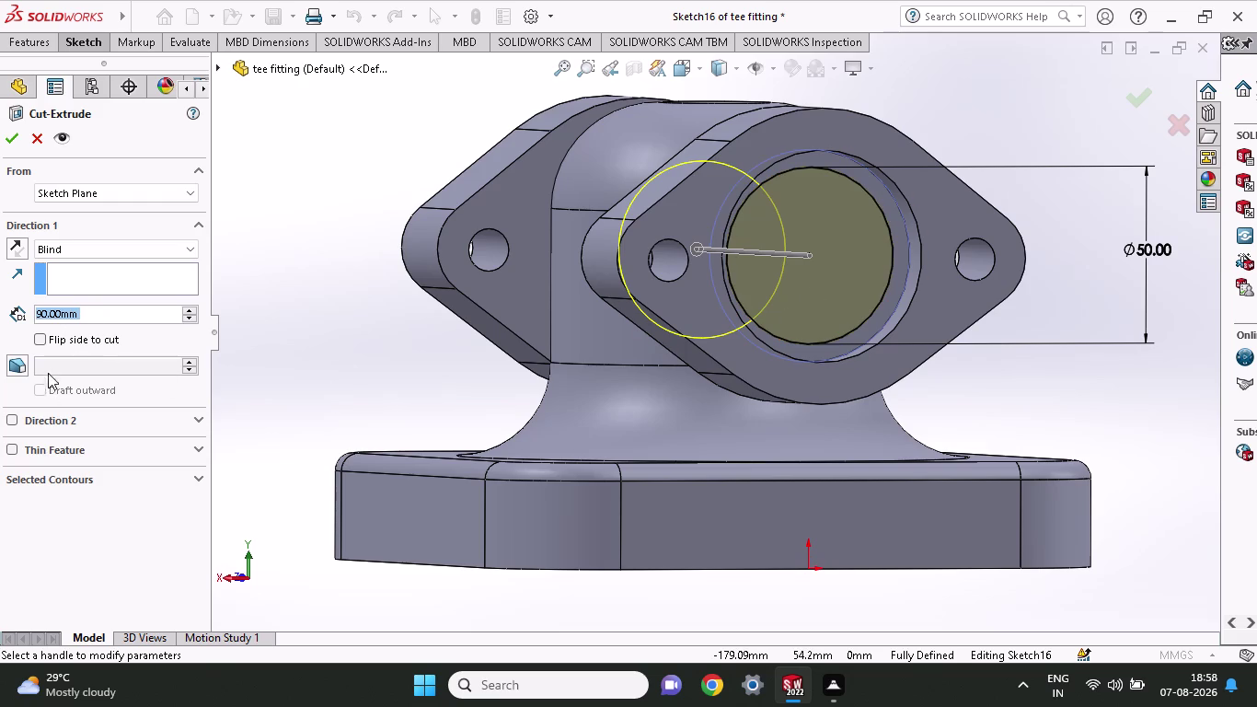
click(17, 371)
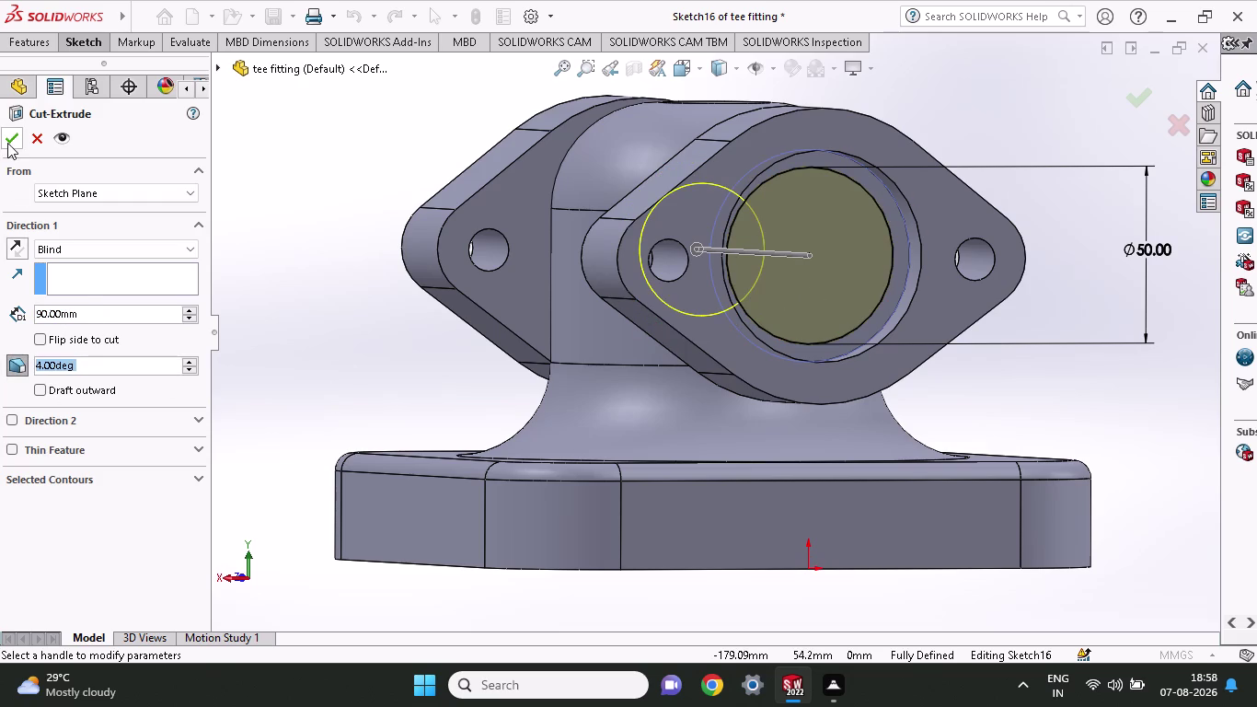
click(7, 142)
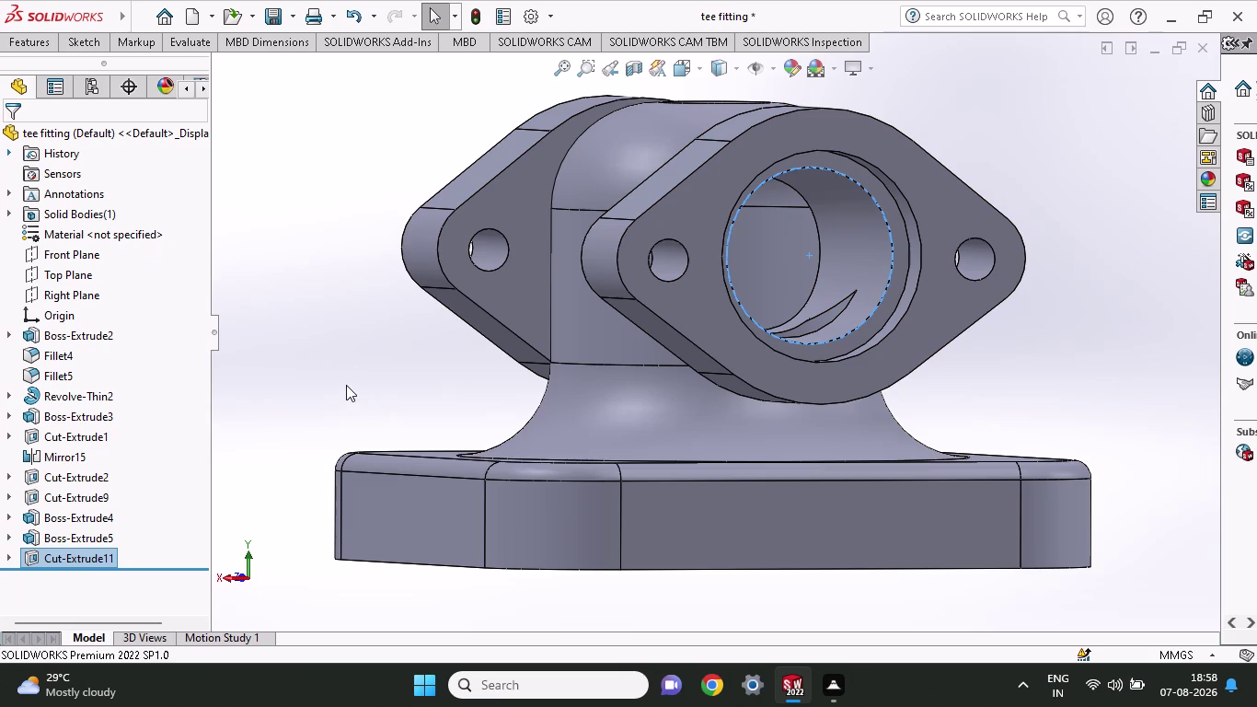
middle_drag(1086, 384, 1053, 399)
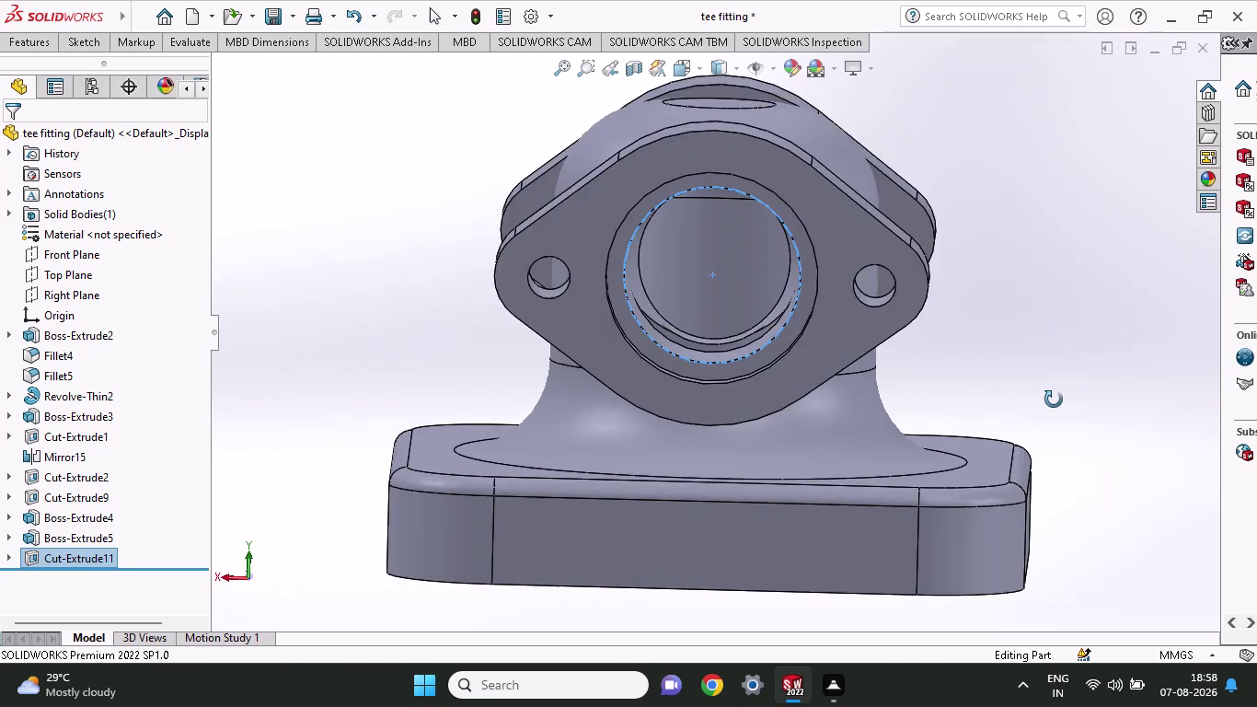
middle_drag(1054, 399, 1249, 399)
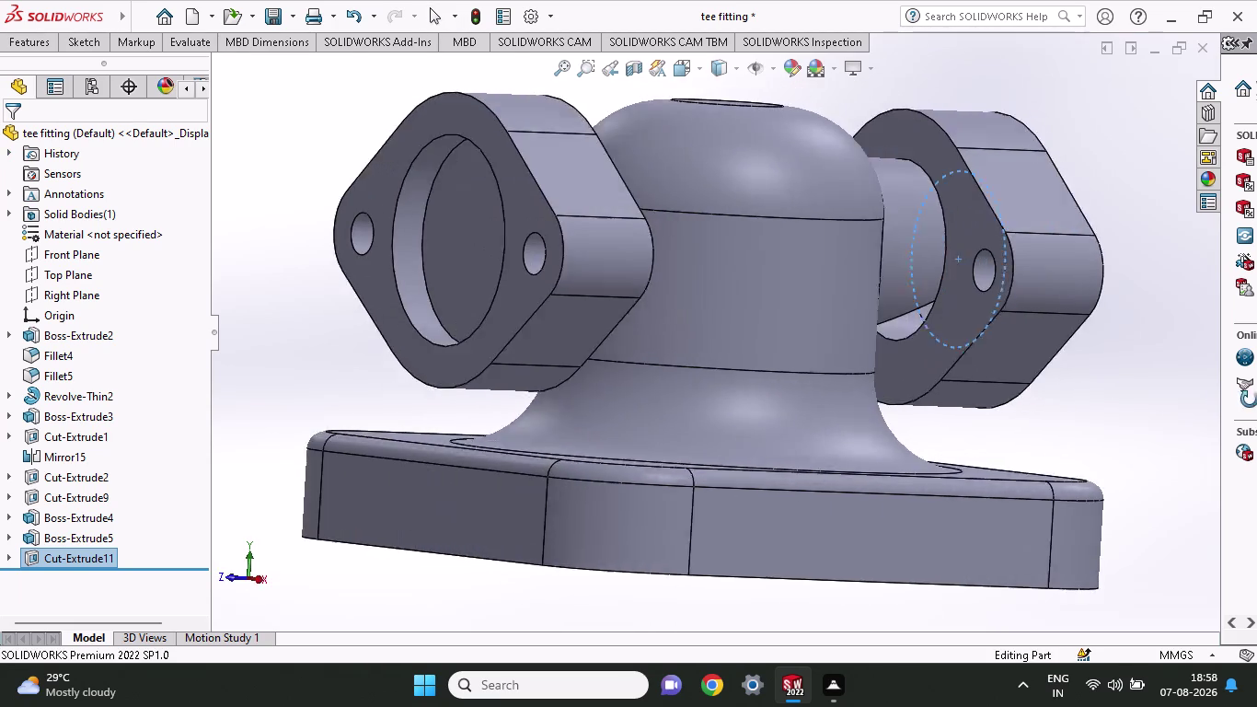
middle_drag(1248, 399, 1139, 421)
middle_drag(1130, 422, 777, 449)
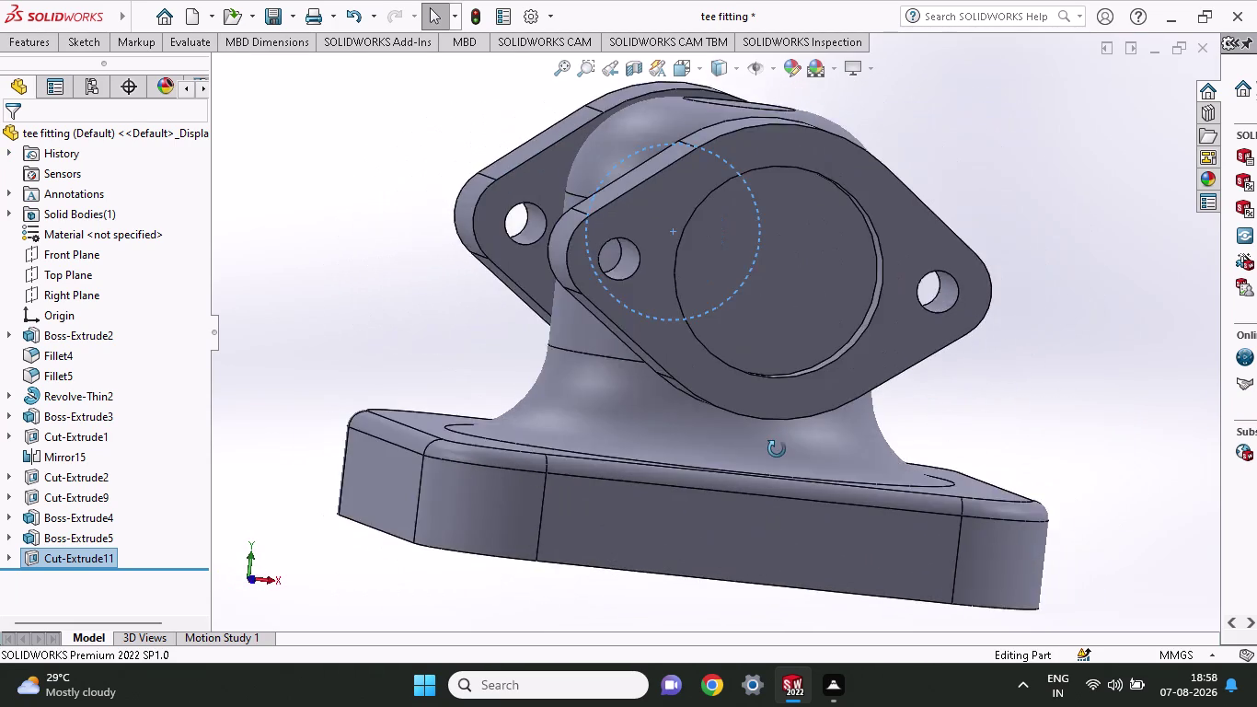
middle_drag(776, 449, 762, 455)
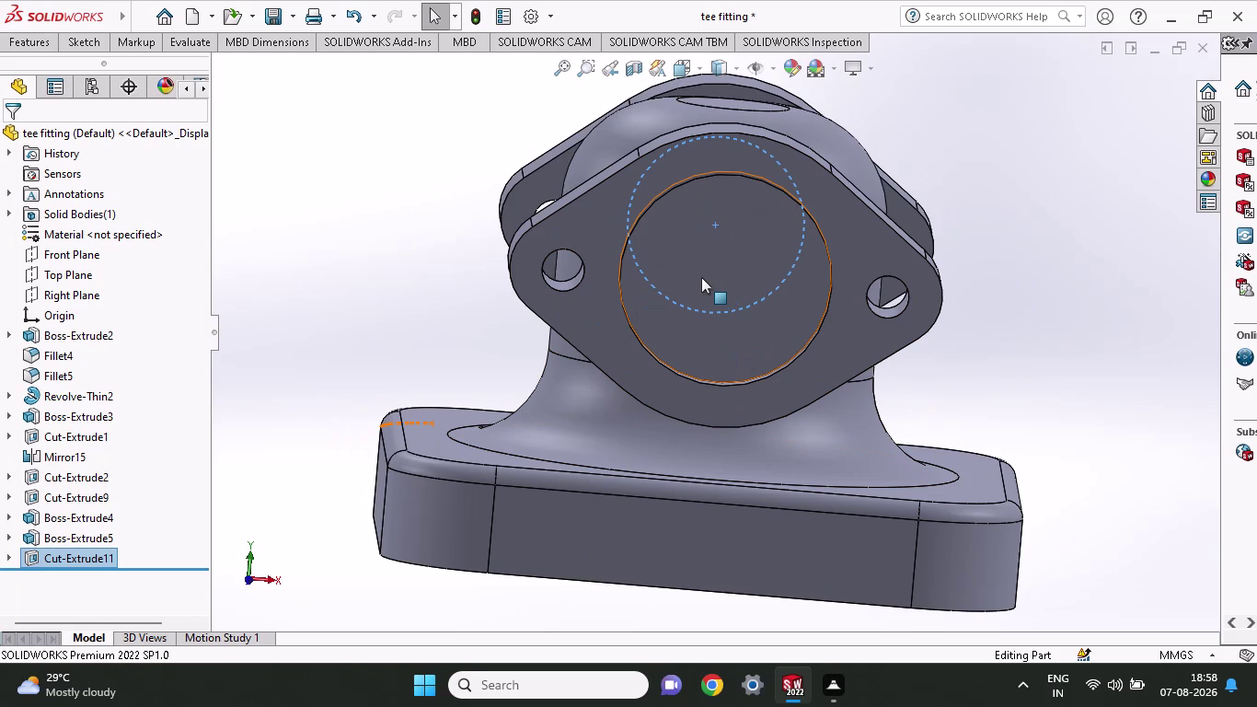
Open Sketch17 on the bore end face, view it normal, and draw a centred circle.
right_click(704, 277)
click(739, 258)
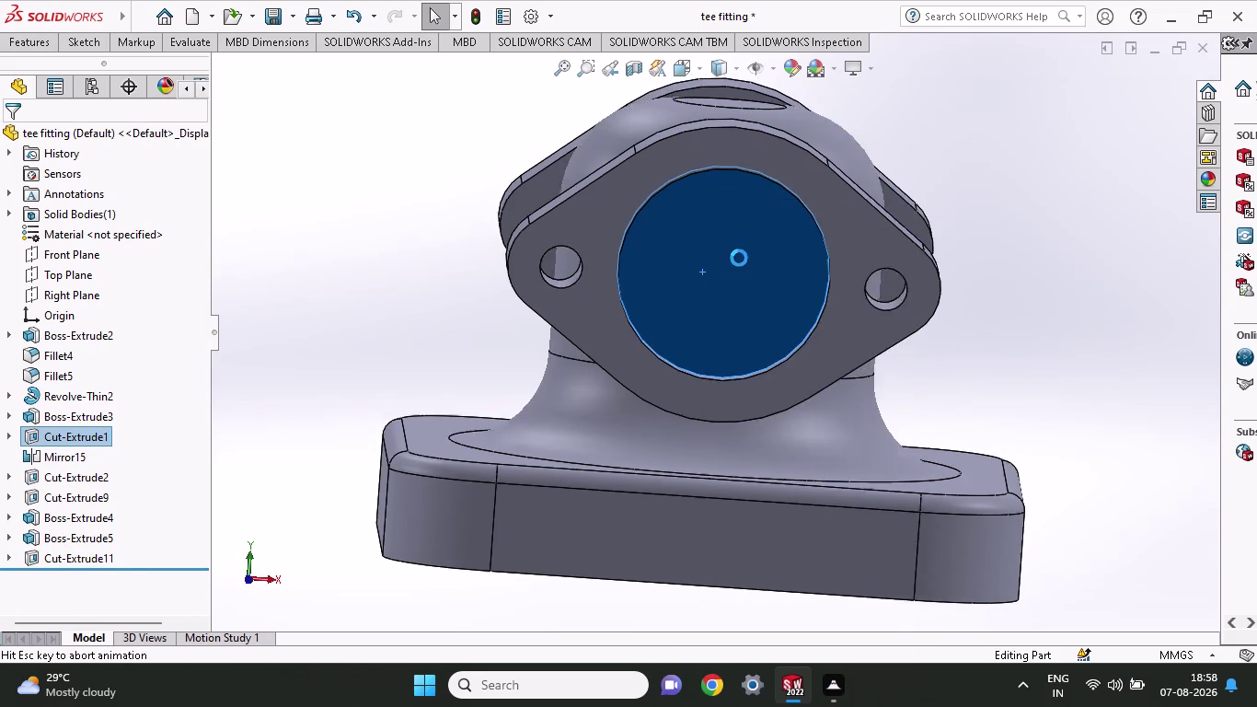
click(79, 40)
click(163, 67)
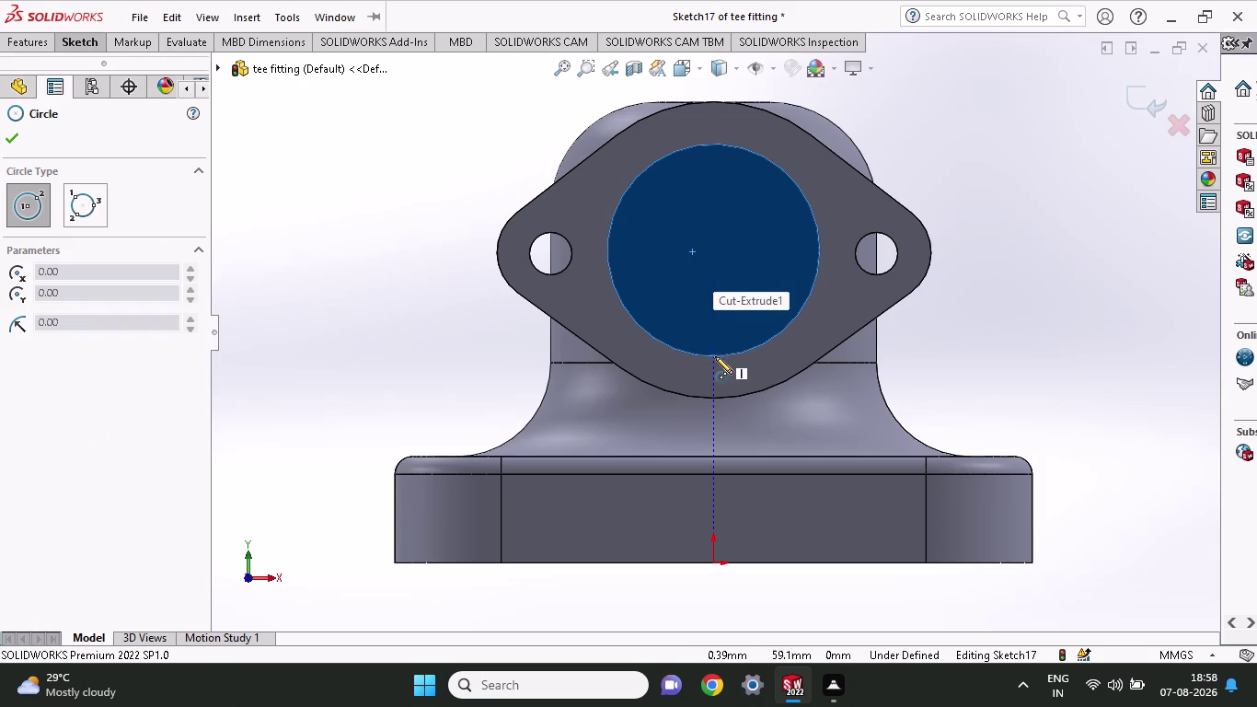
click(716, 250)
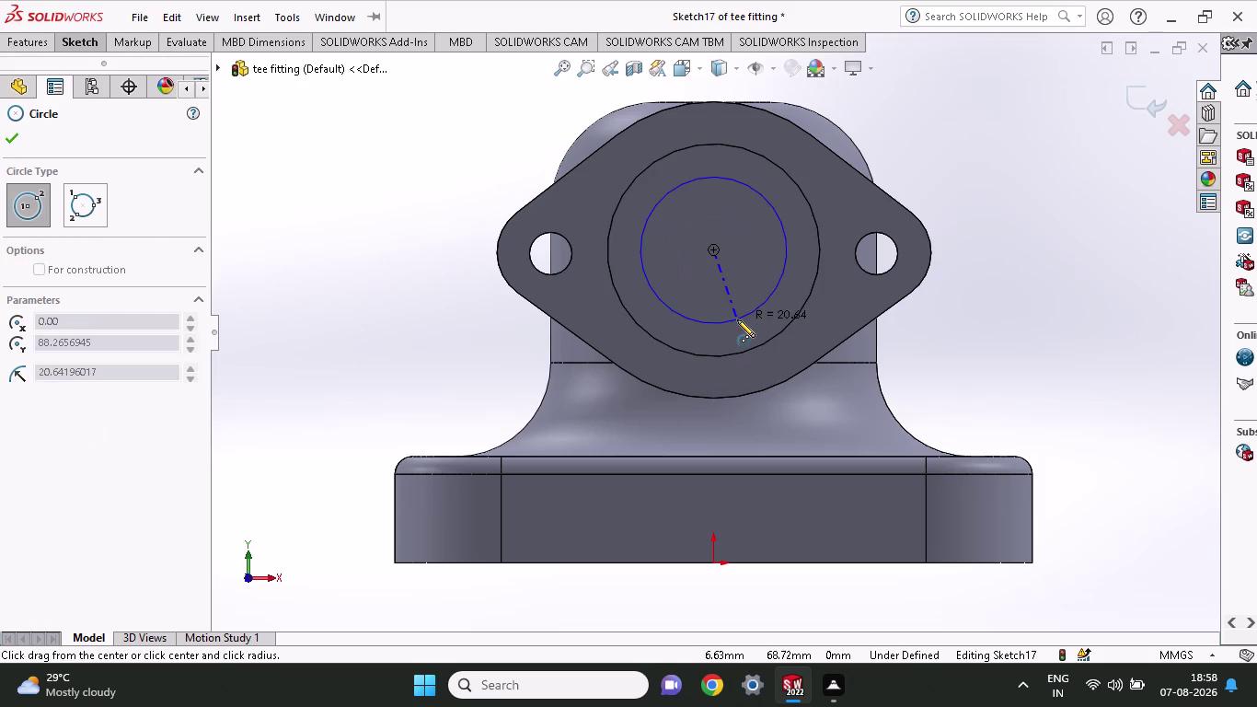
click(737, 321)
click(58, 40)
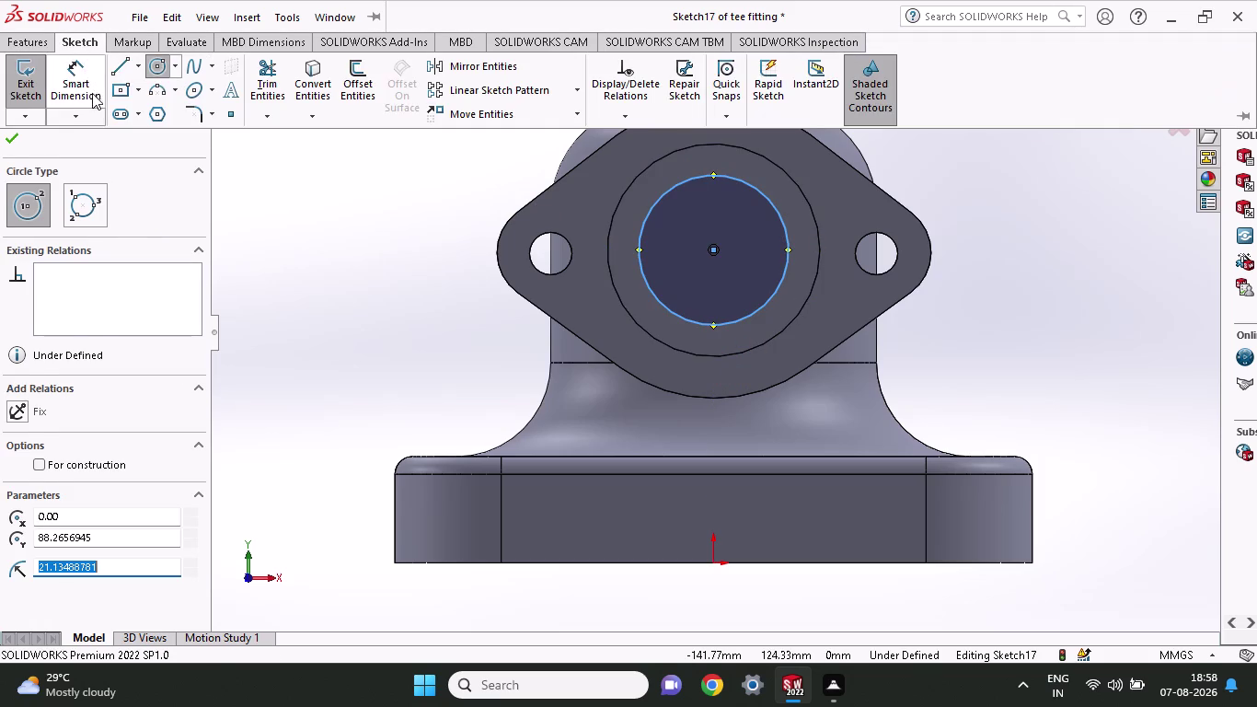
Dimension the circle's diameter to 50 mm.
click(87, 91)
click(769, 302)
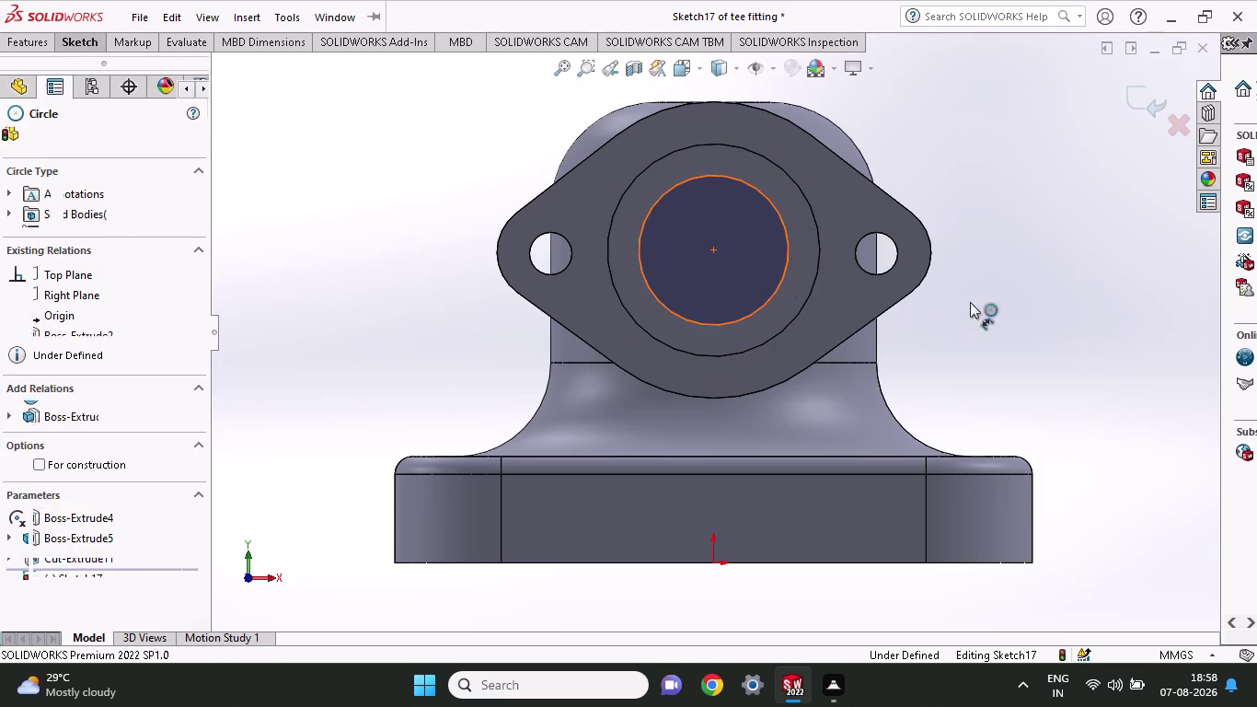
click(1045, 302)
text(50)
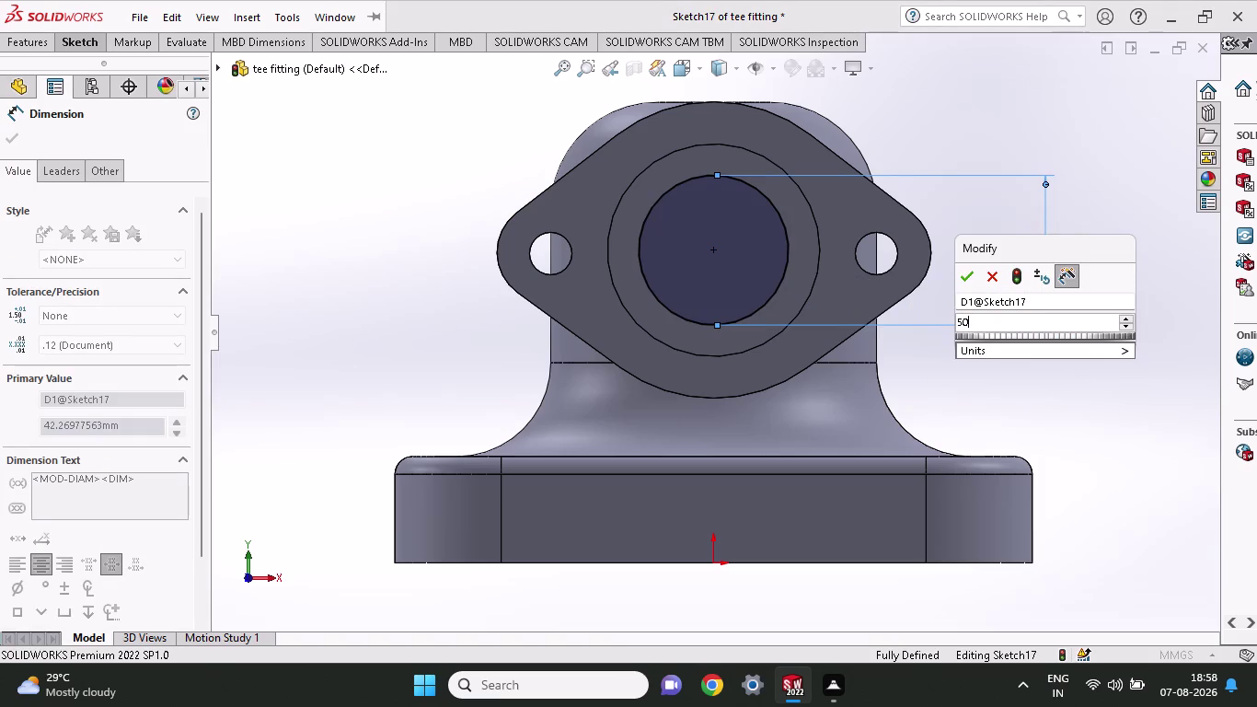
click(967, 278)
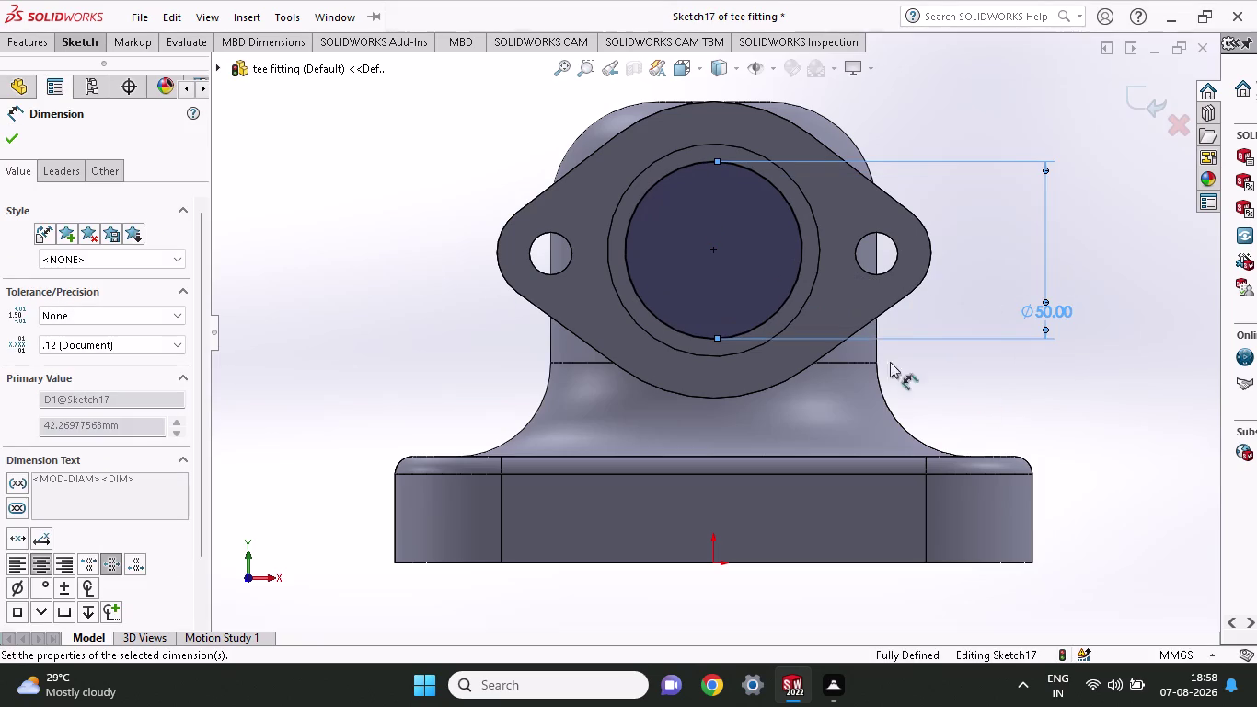
click(28, 44)
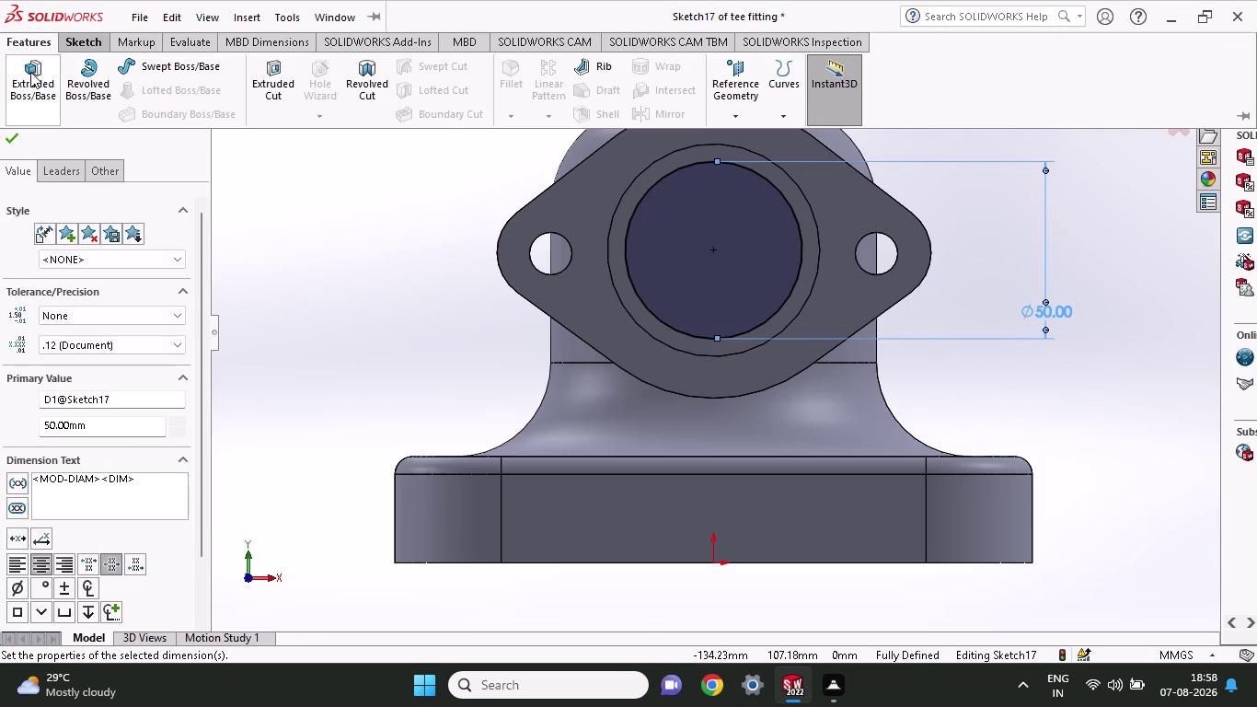
Extrude-cut the 50 mm circle blind 90 mm, then orbit to inspect the bore from below.
click(281, 80)
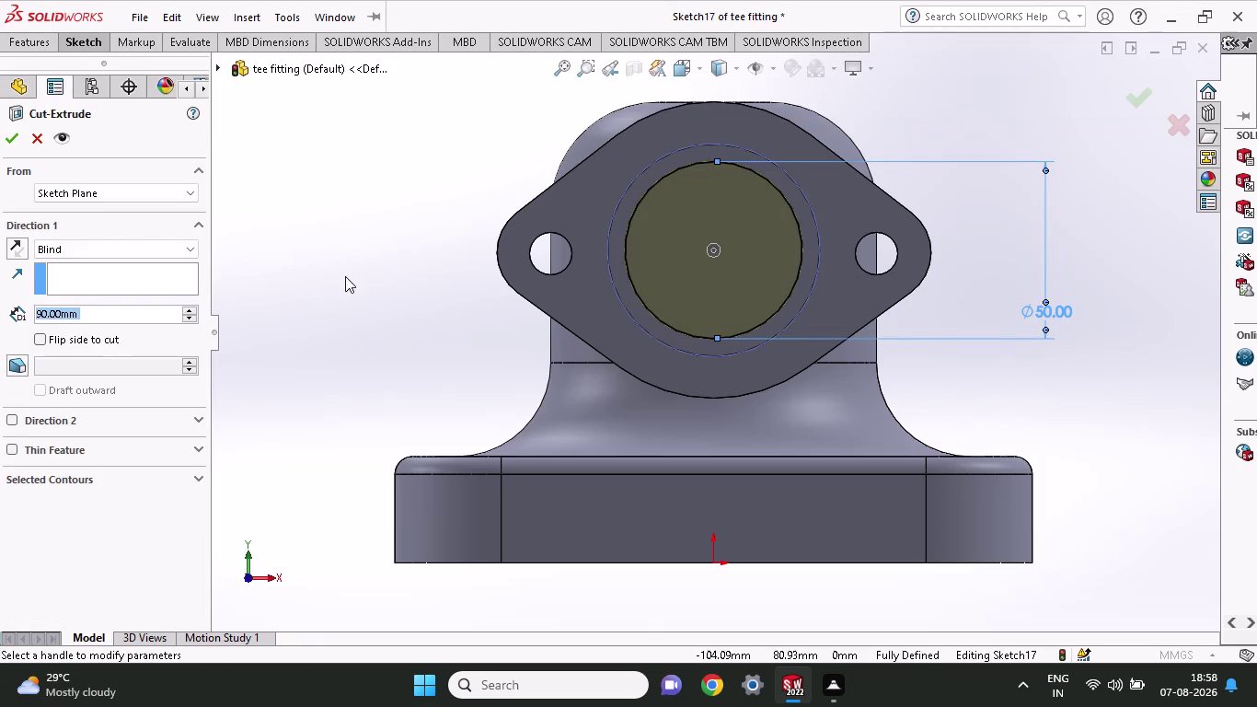
middle_drag(345, 276, 422, 298)
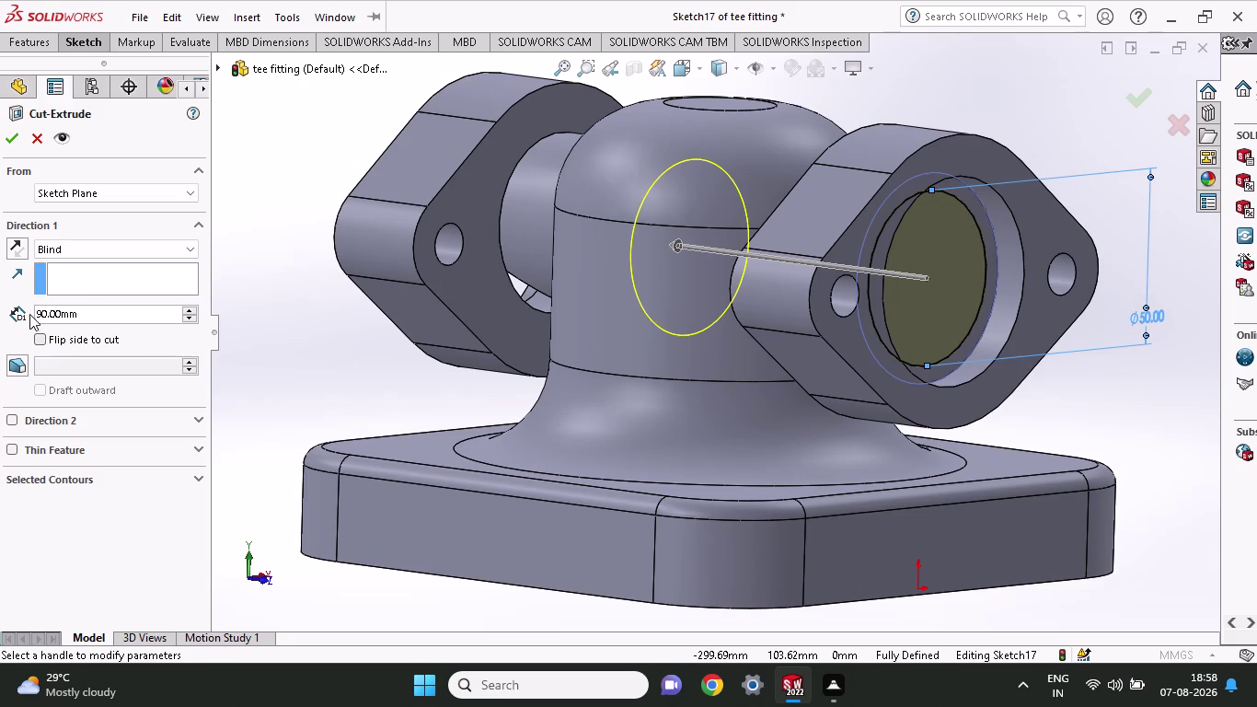
click(14, 363)
click(5, 141)
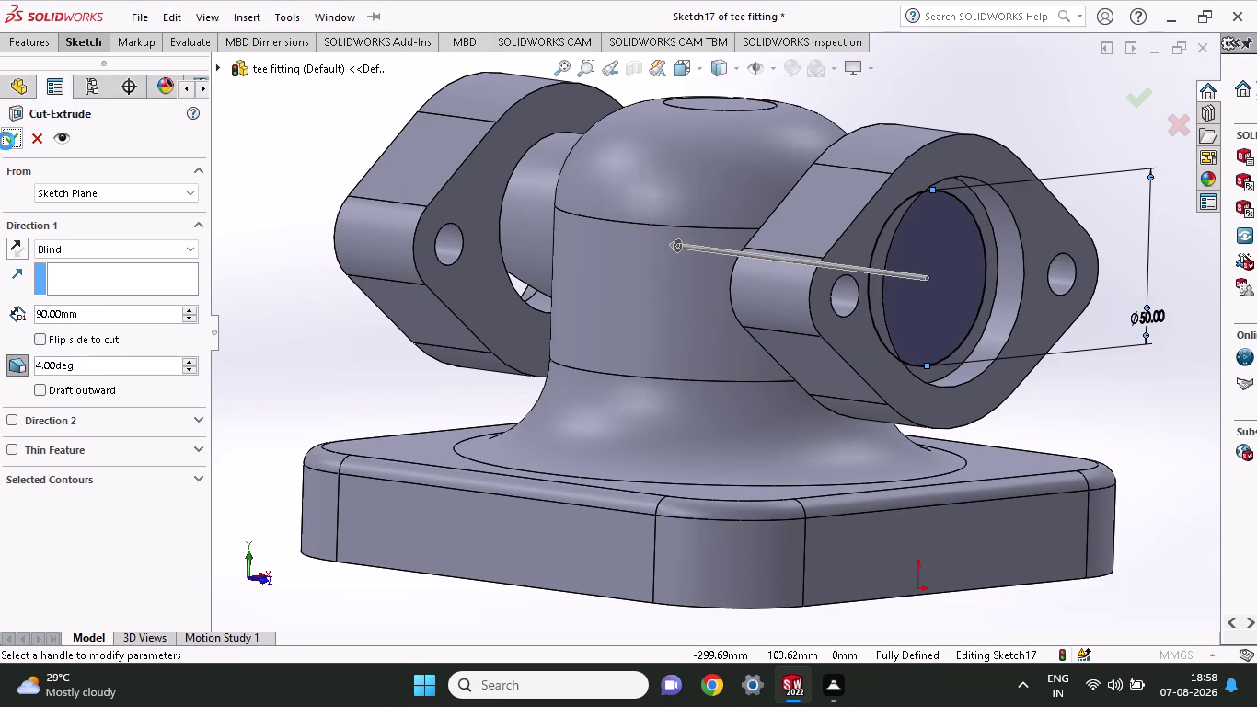
middle_drag(1132, 369, 1088, 383)
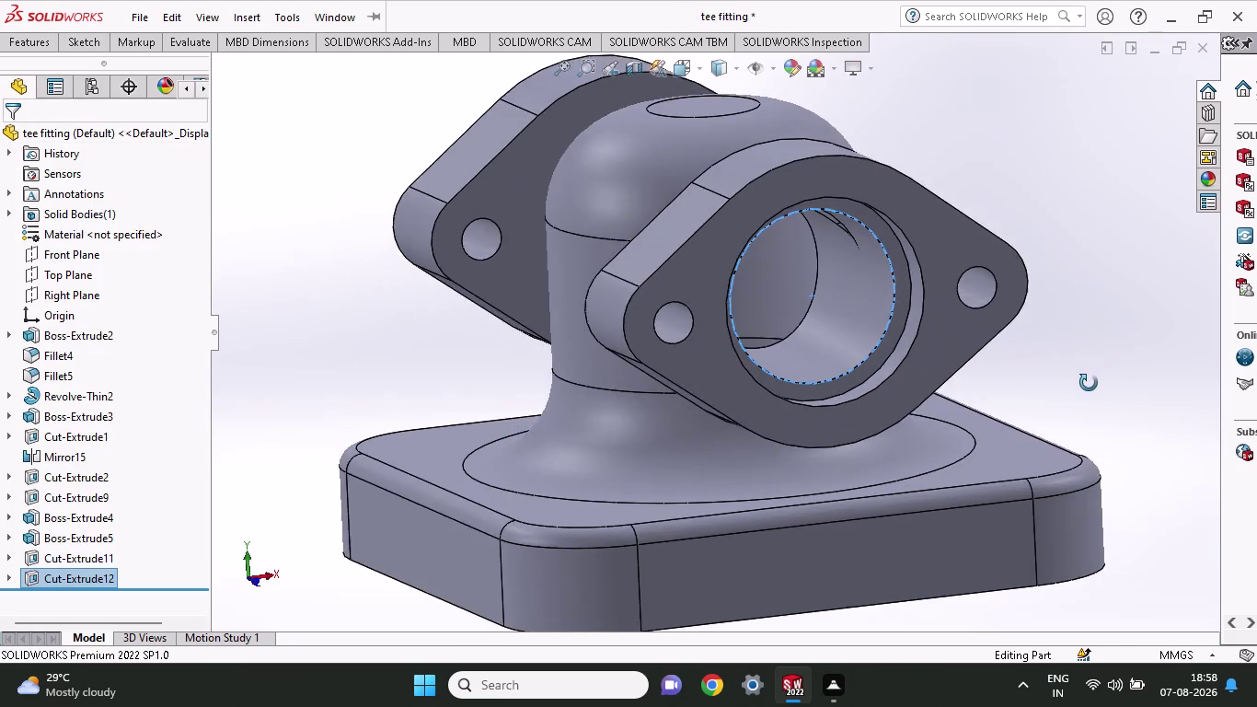
middle_drag(1088, 383, 1239, 367)
middle_drag(344, 320, 423, 355)
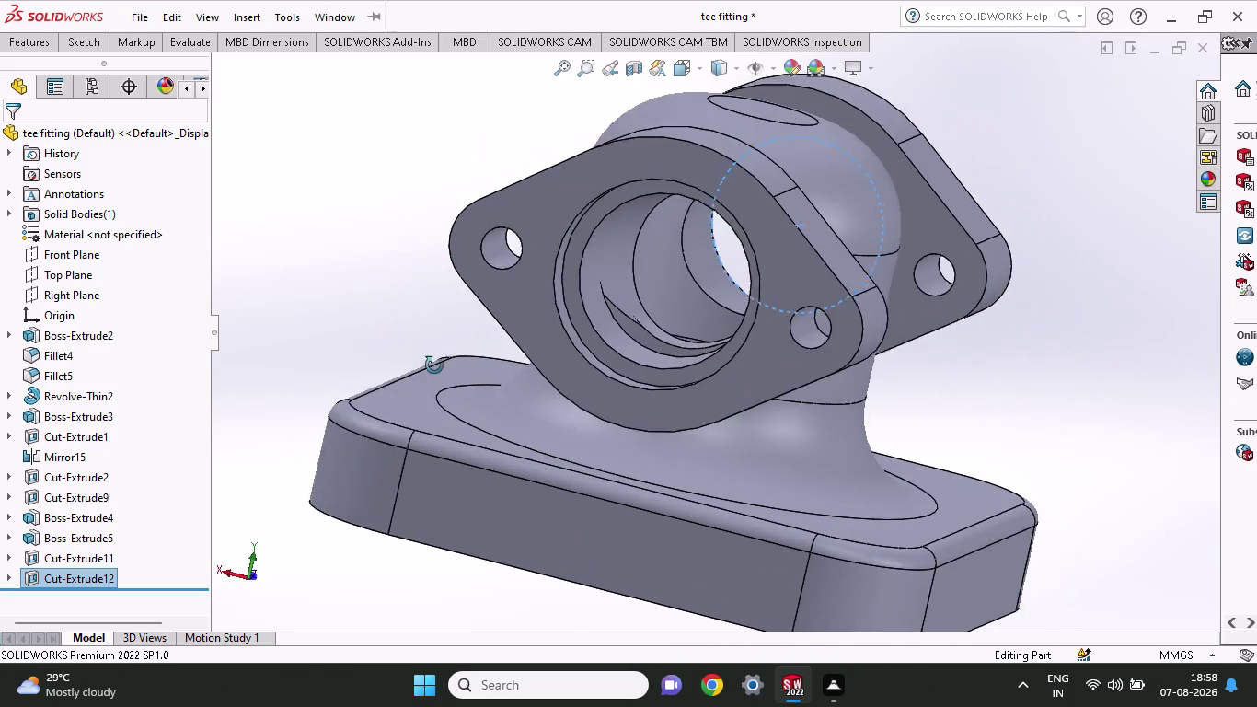
middle_drag(423, 356, 444, 393)
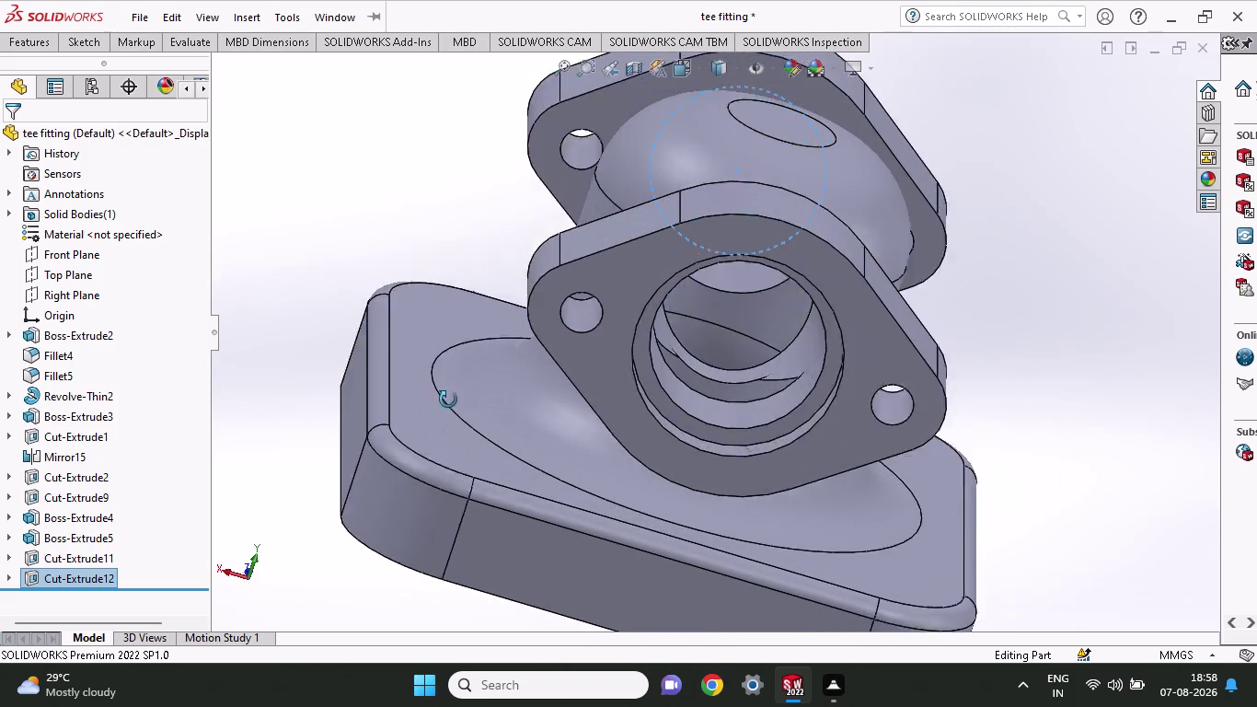
middle_drag(444, 394, 614, 646)
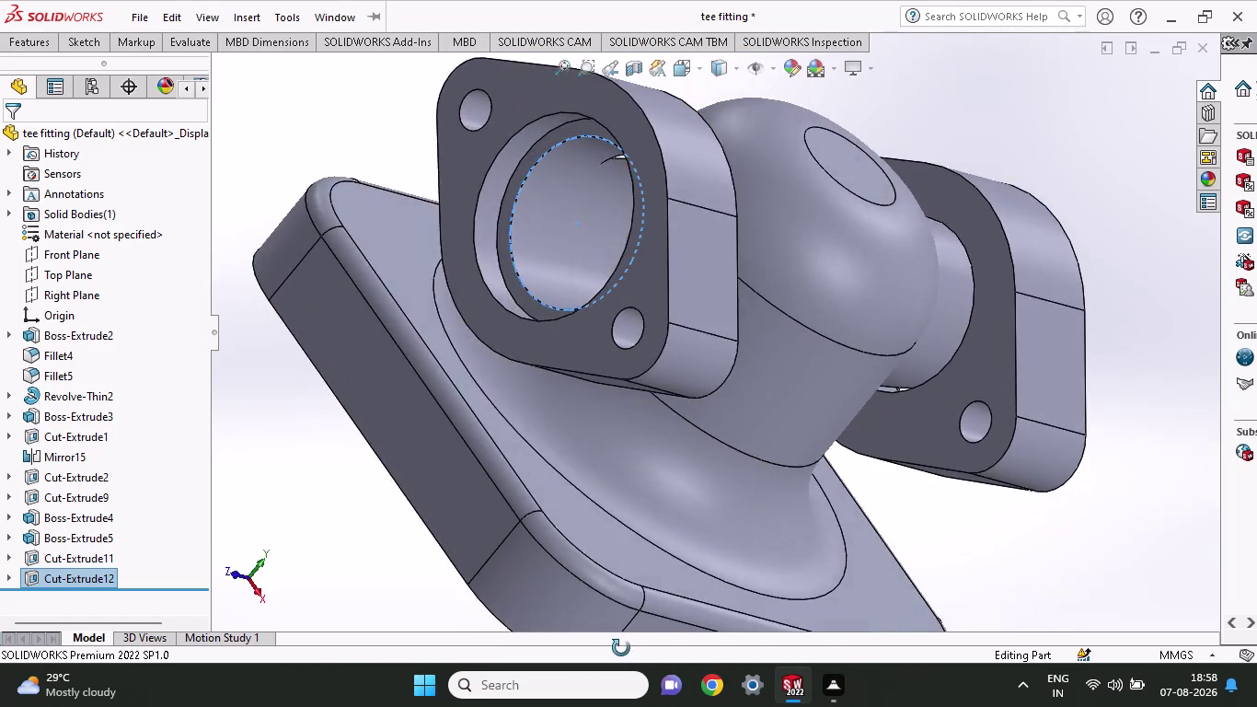
middle_drag(614, 646, 477, 578)
middle_drag(462, 576, 450, 573)
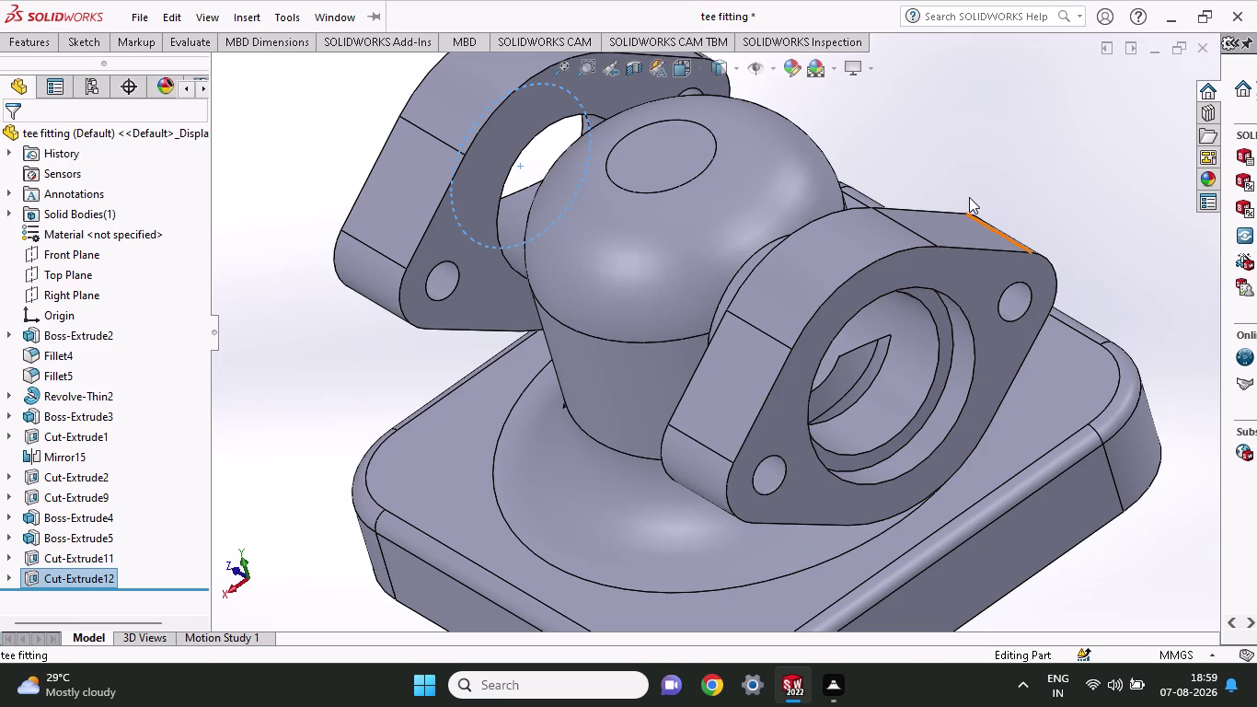
Orbit and zoom around the tee to check both 50 mm bores, then show the Features tools.
middle_drag(504, 443, 591, 438)
scroll(up, 3)
middle_drag(760, 462, 717, 448)
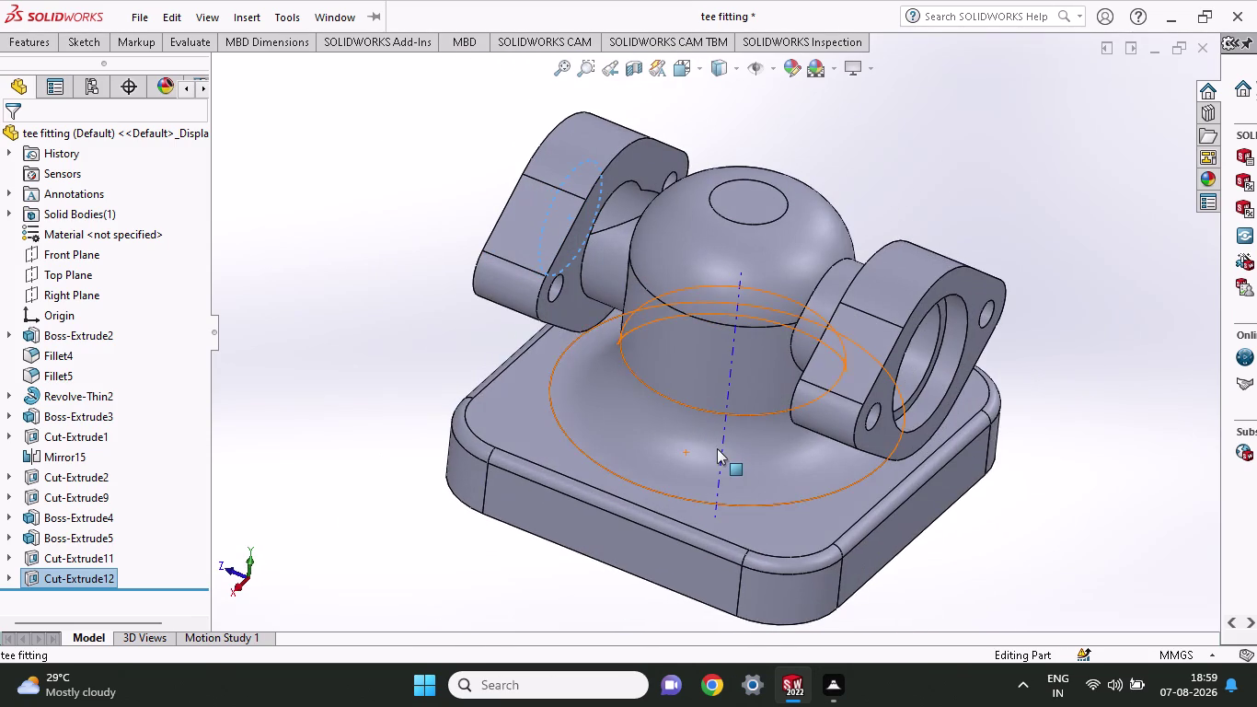
click(21, 35)
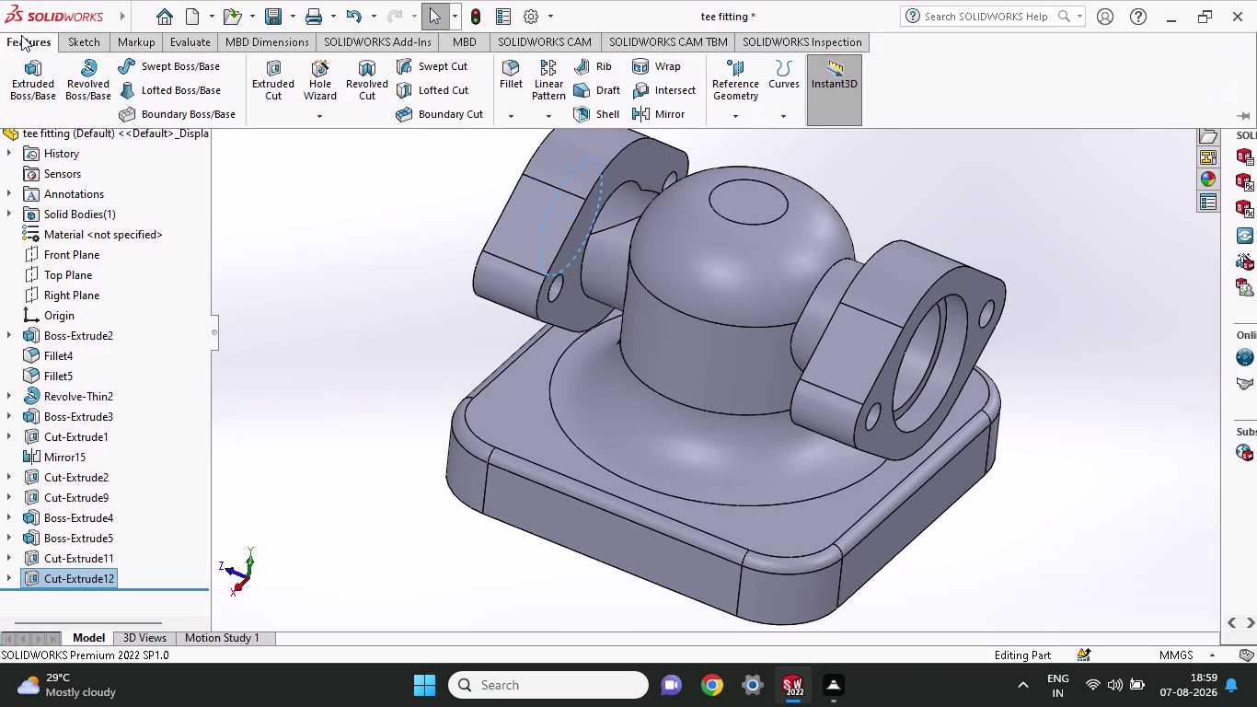
Create Fillet6 with a 3 mm radius on the flange-to-neck edges.
click(519, 87)
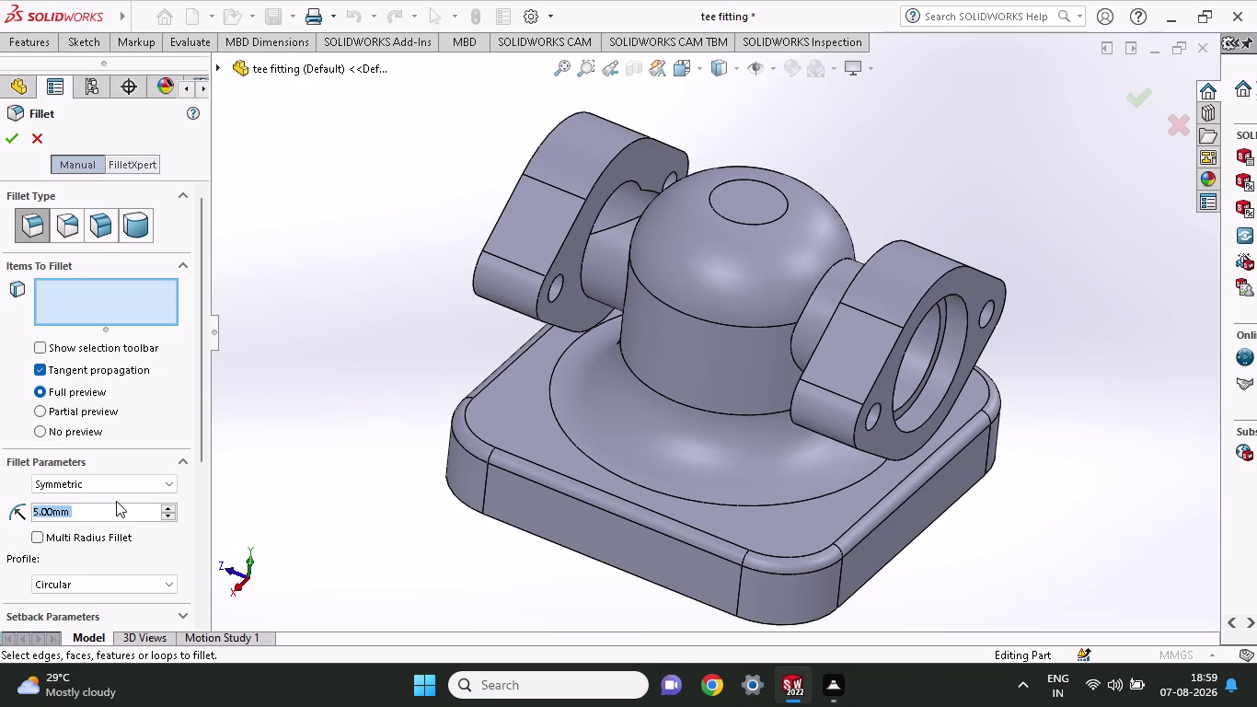
key(3)
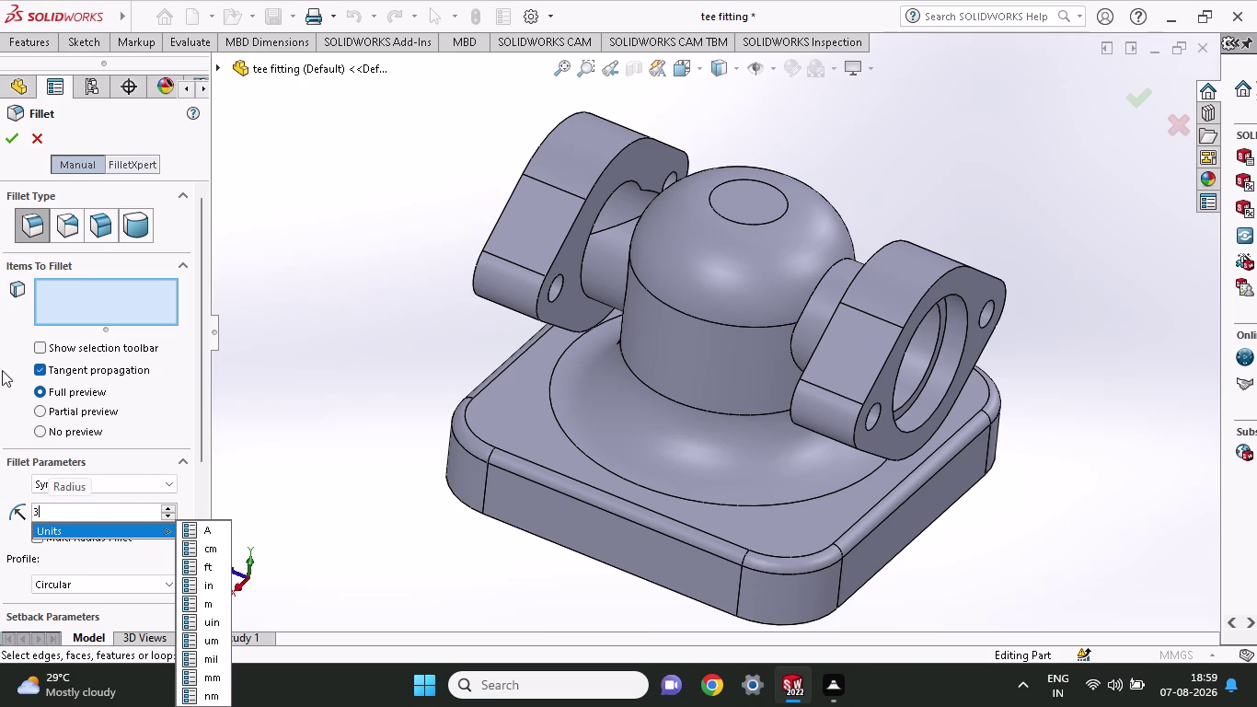
click(556, 258)
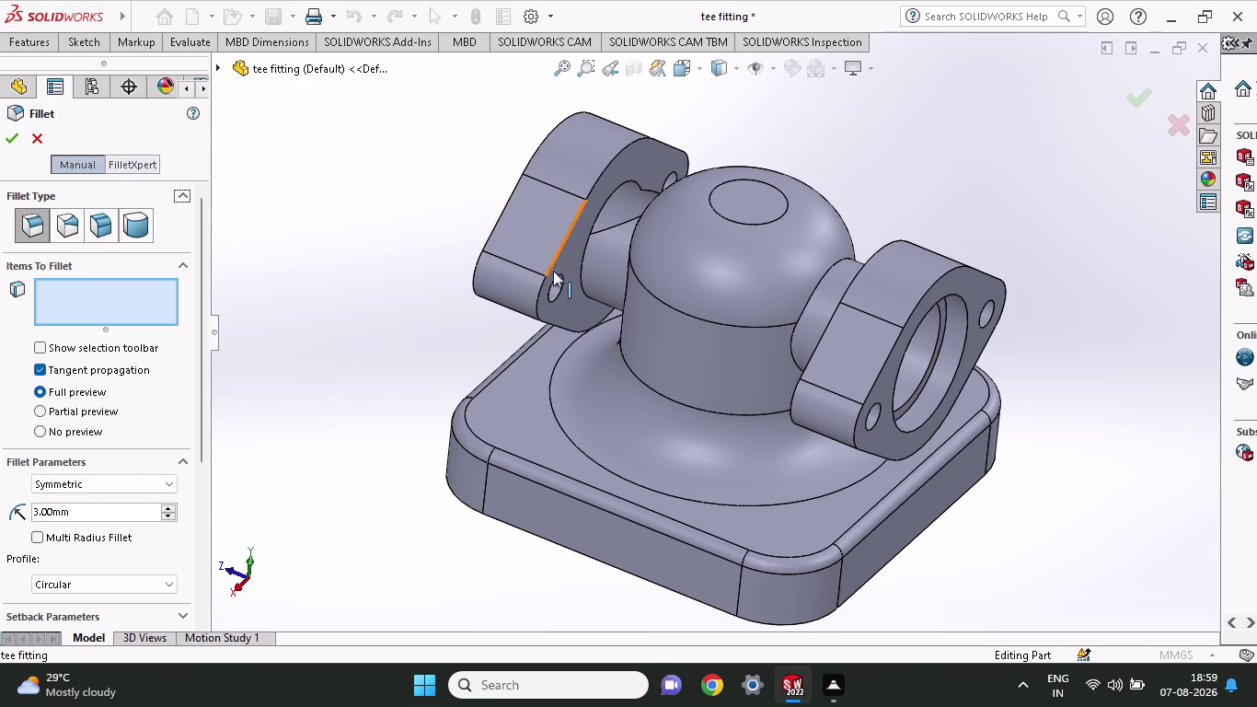
click(804, 376)
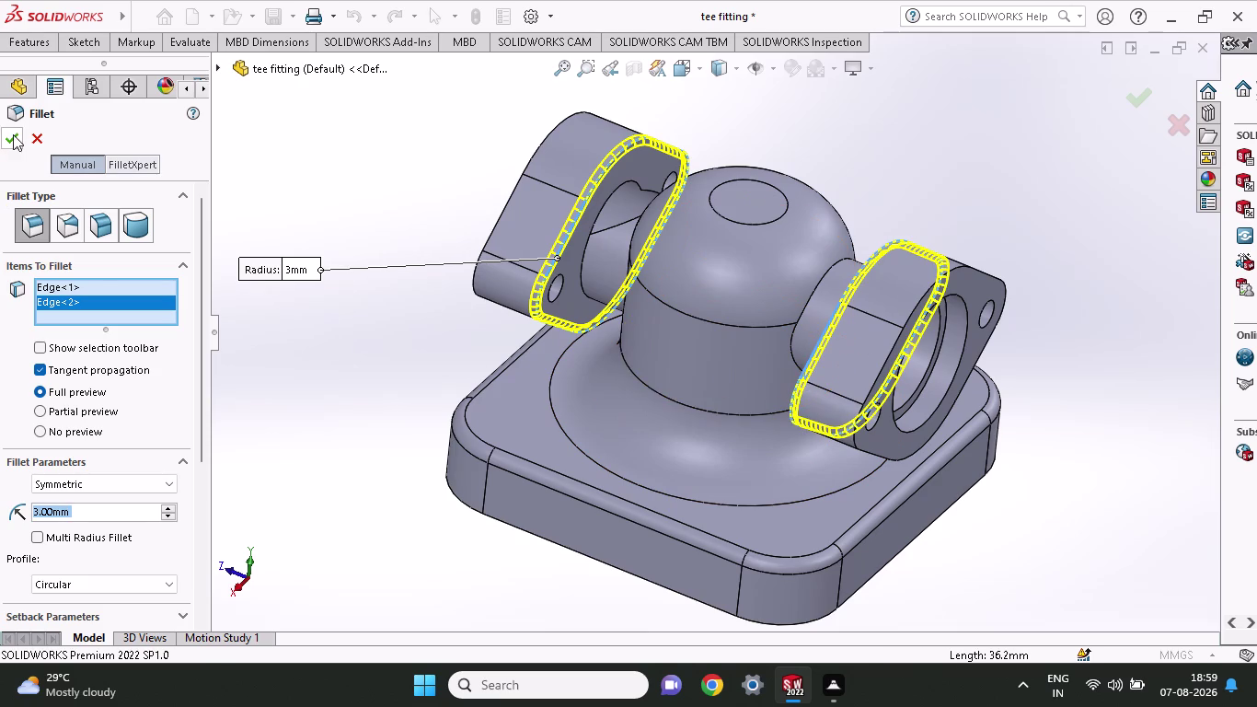
click(13, 130)
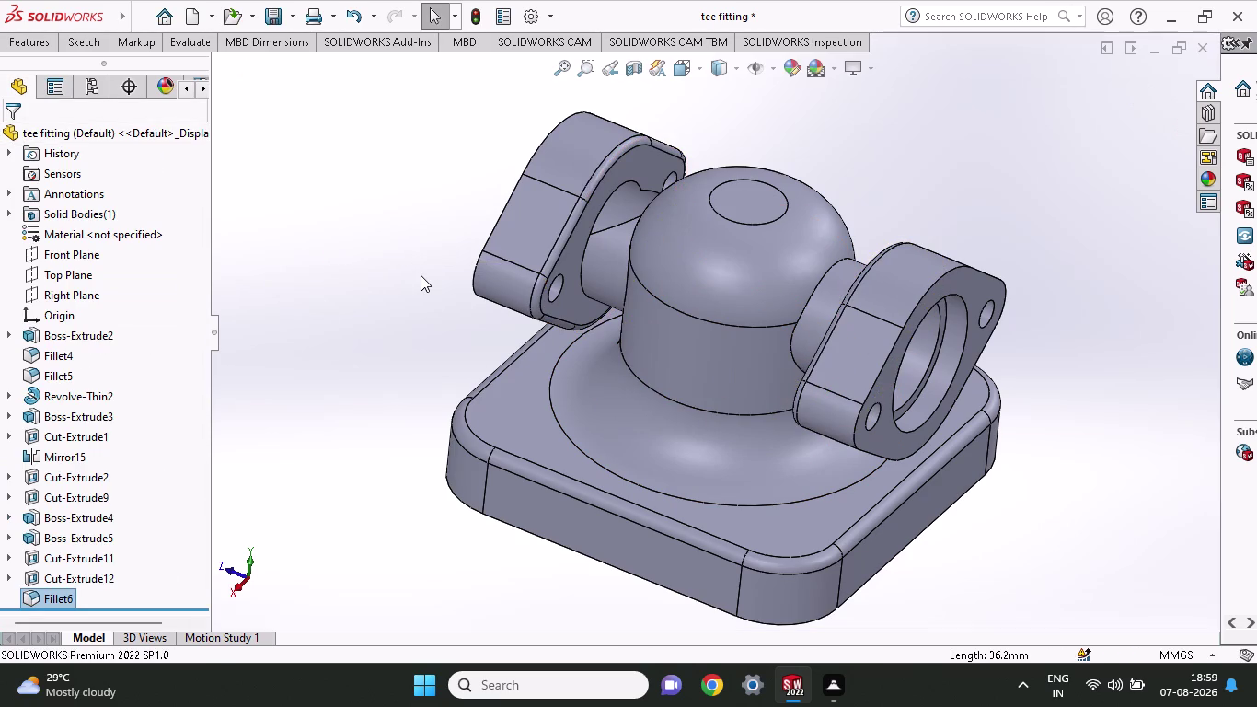